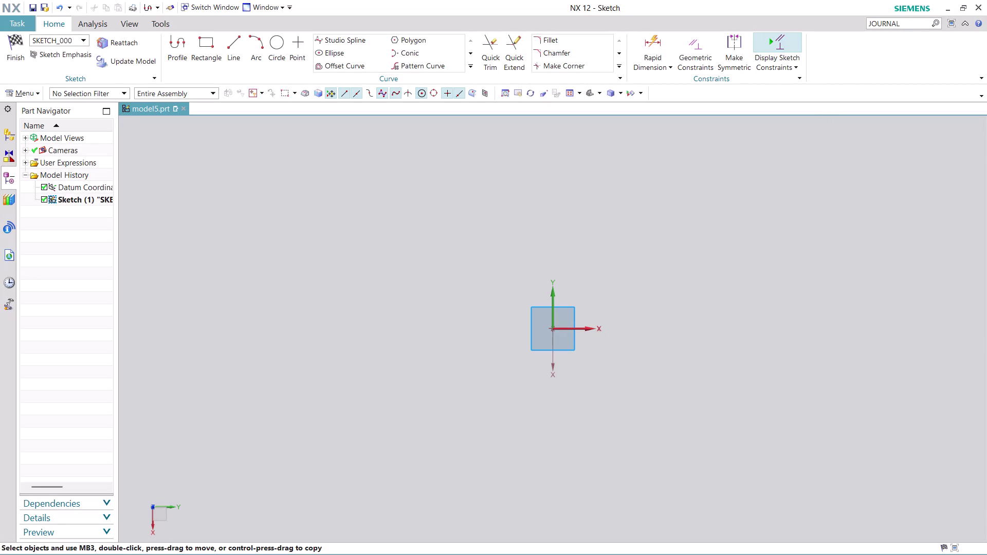
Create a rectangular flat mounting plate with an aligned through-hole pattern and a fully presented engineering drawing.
Start recording a new journal named 'MODEL 5' using Command Finder's Record Journal.
click(906, 24)
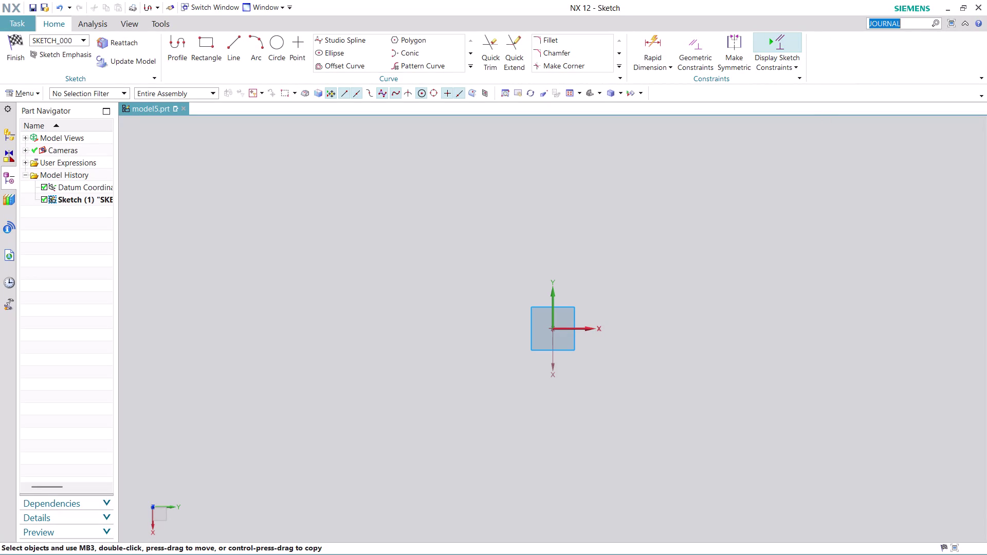
key(Return)
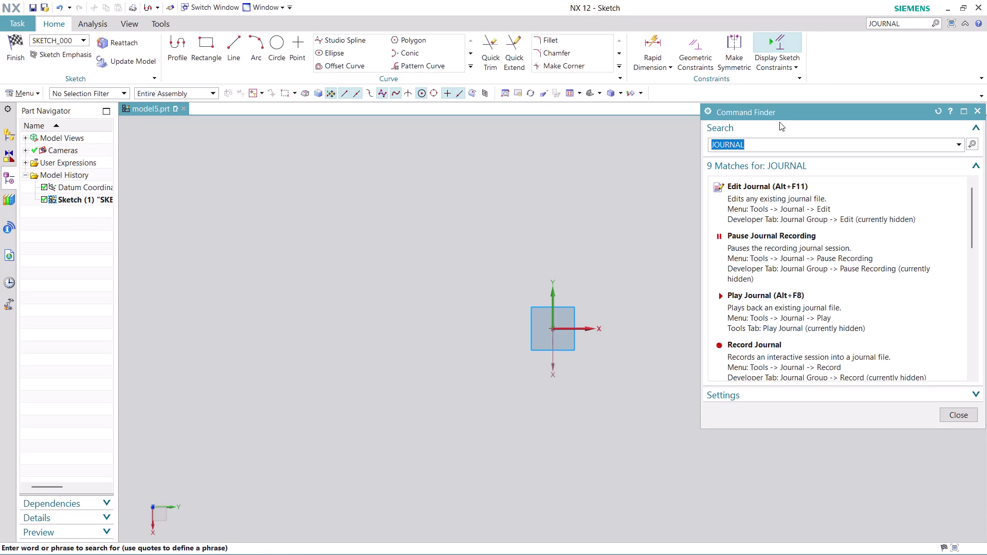
scroll(down, 3)
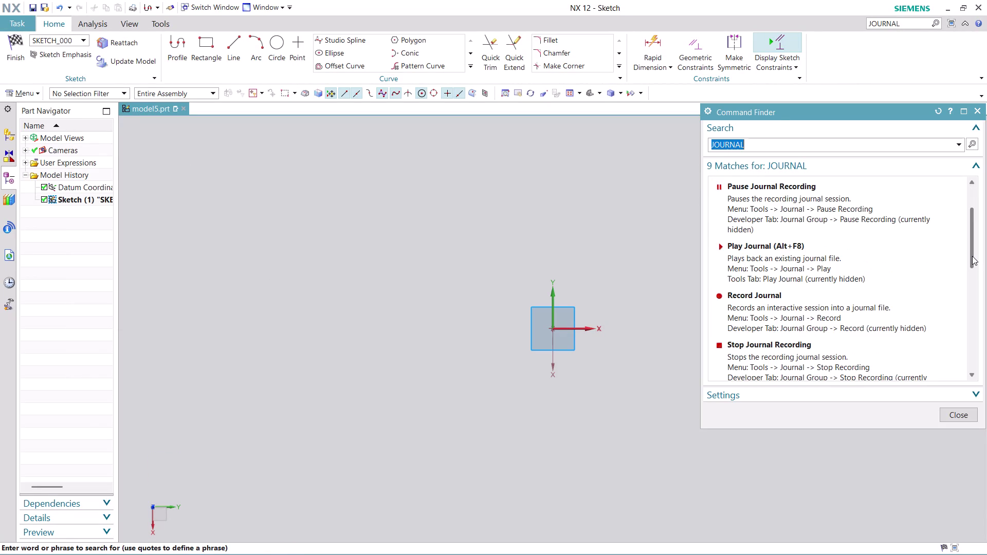
click(847, 311)
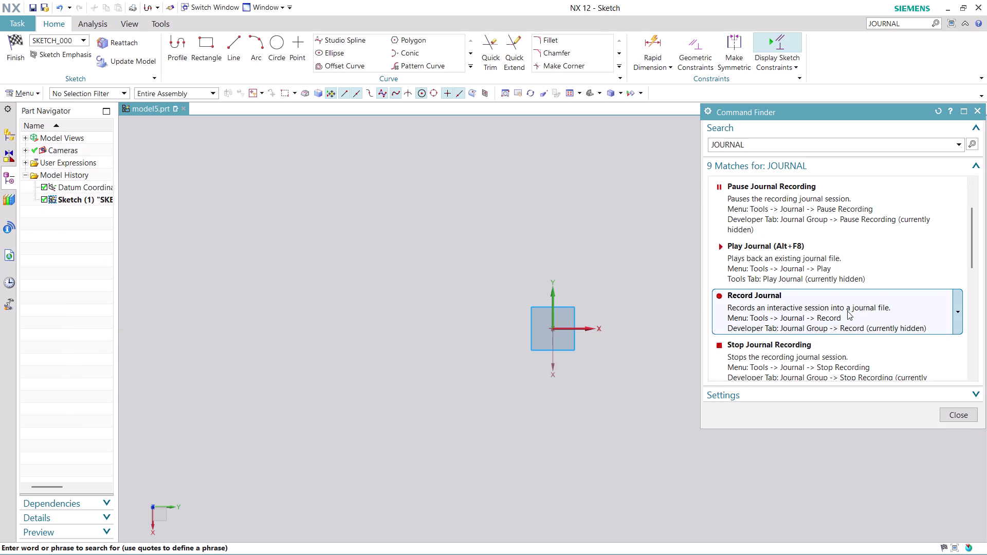
click(561, 331)
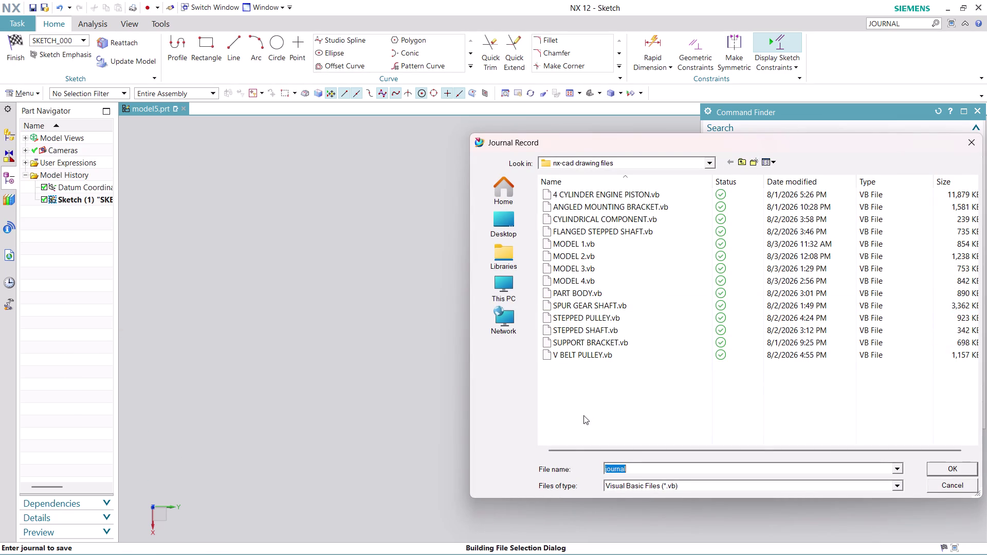
key(m)
key(BackSpace)
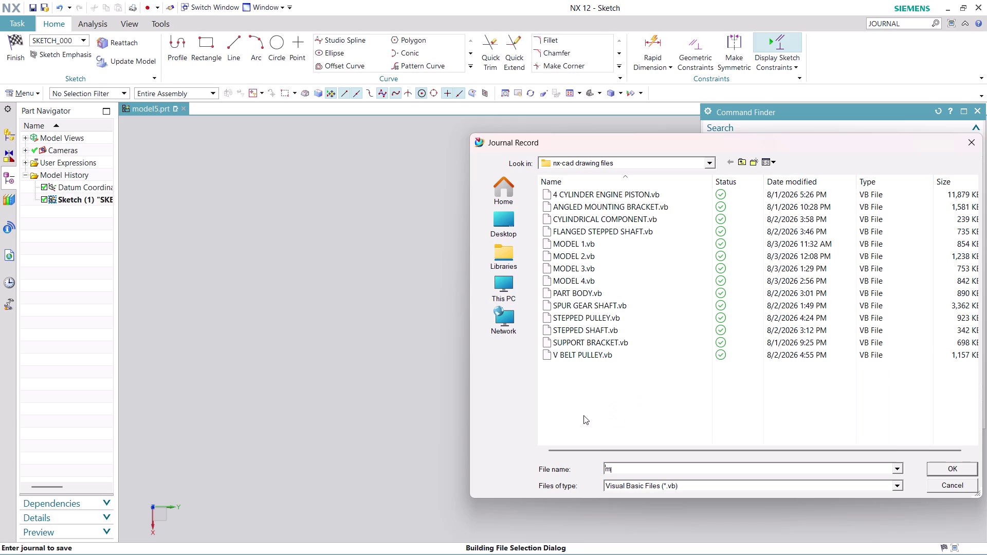
text(MODEL)
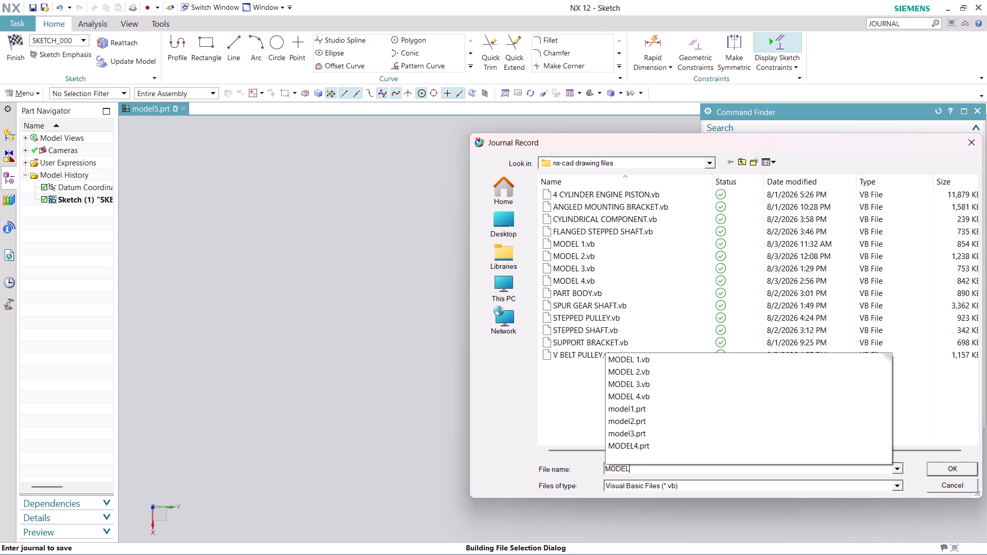
key(space)
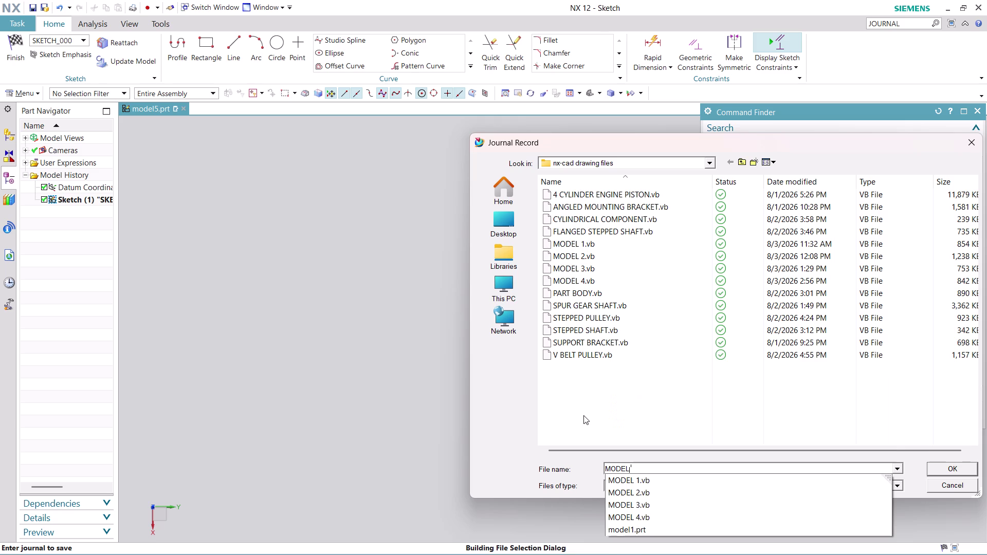
key(5)
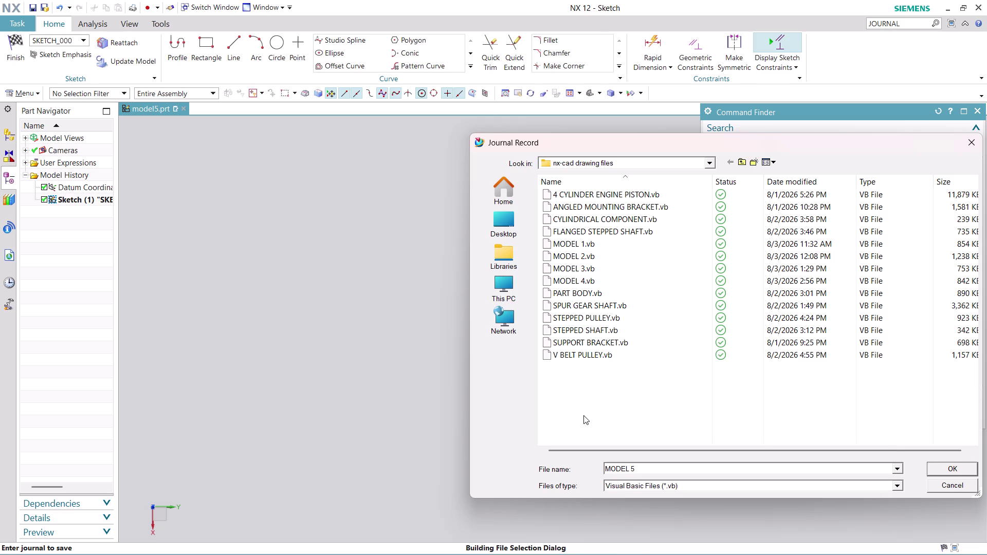
click(949, 470)
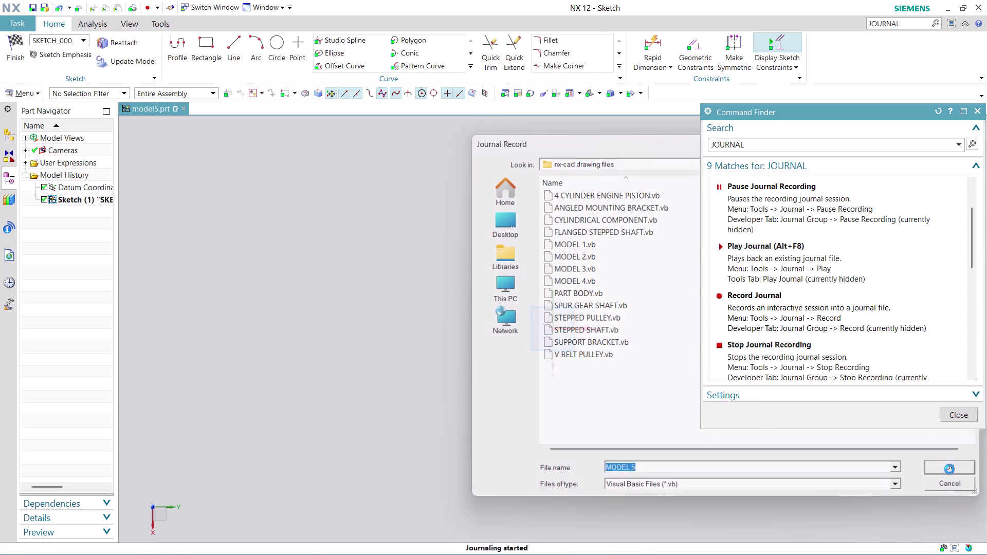
click(958, 416)
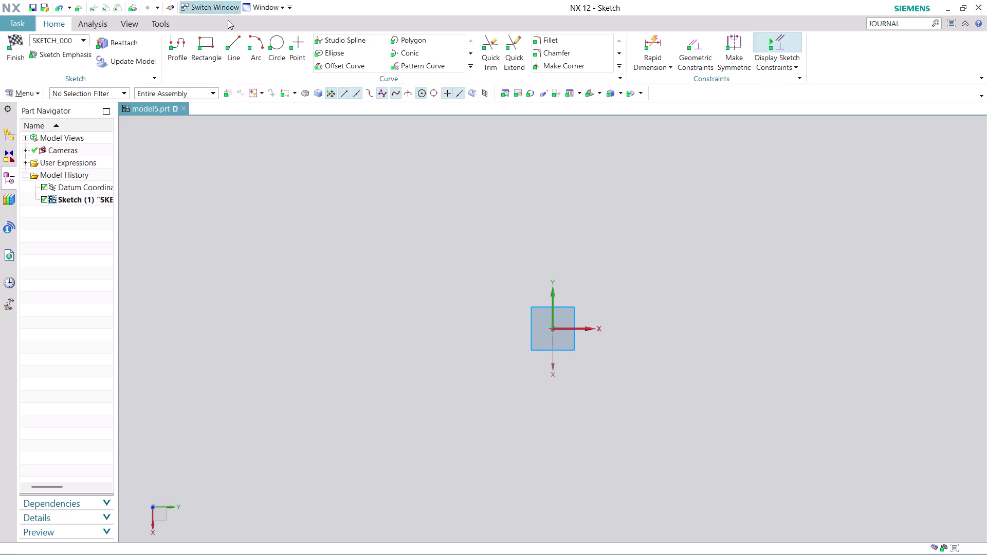
Activate the Rectangle command in the empty sketch.
click(209, 43)
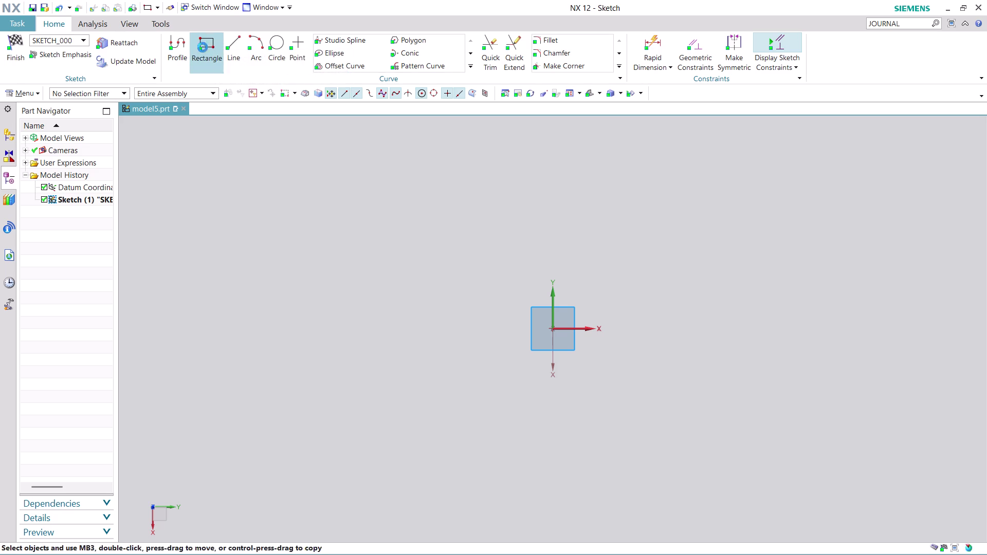
Sketch a From Center rectangle at the origin, about 234 wide by 64 tall.
click(71, 232)
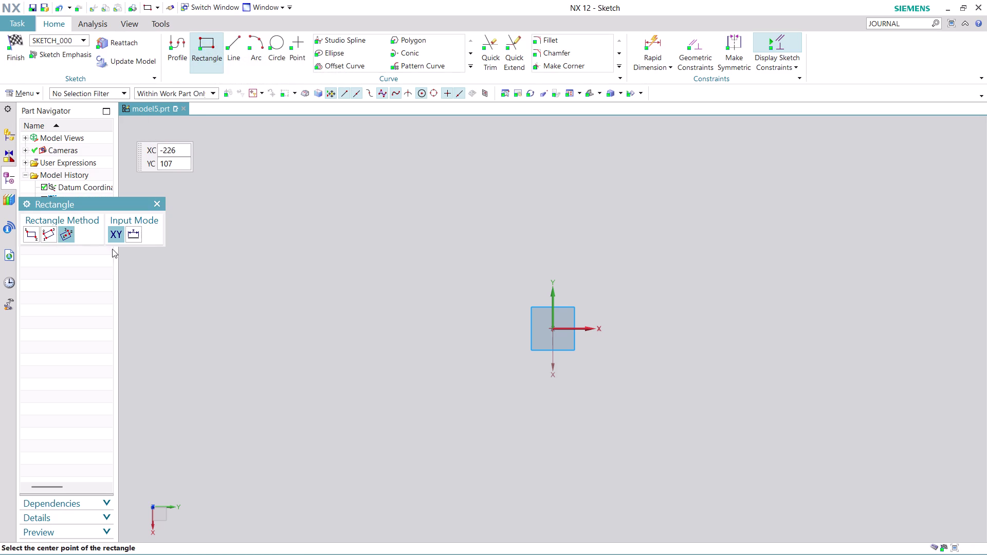
click(555, 327)
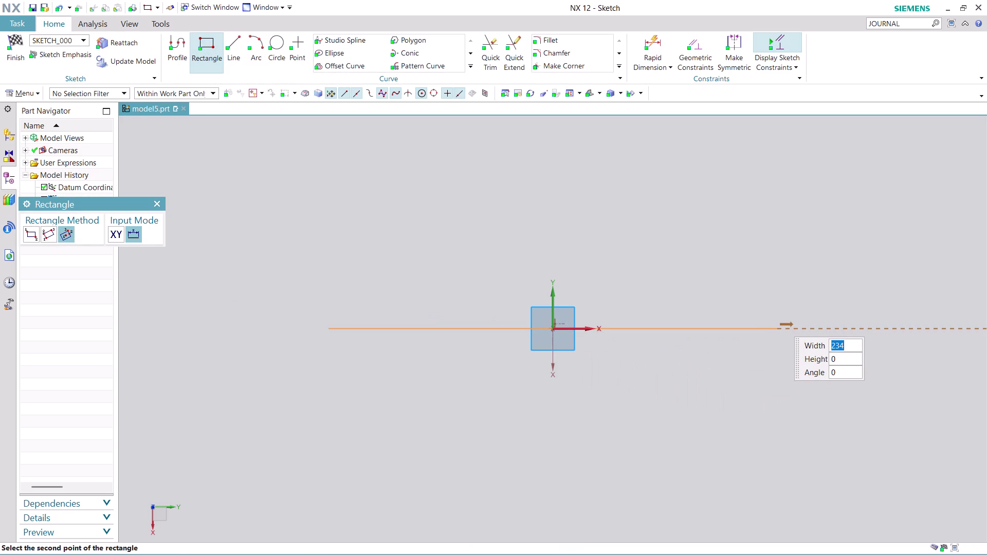
click(777, 320)
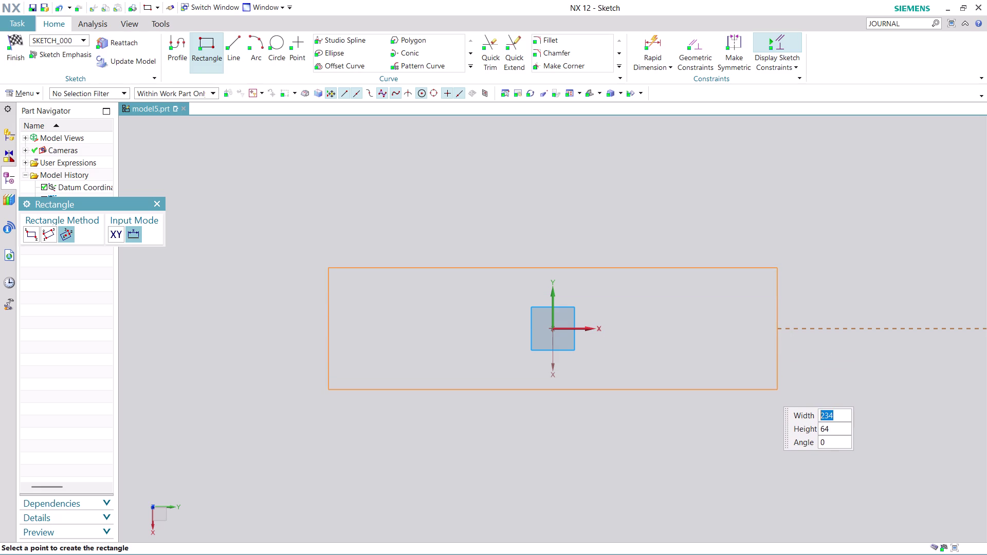
click(767, 389)
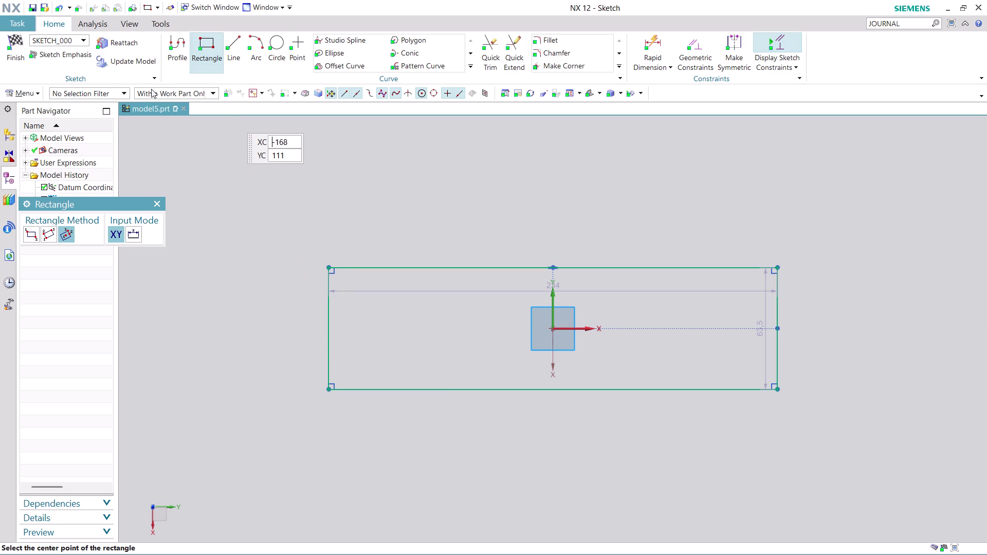
click(657, 38)
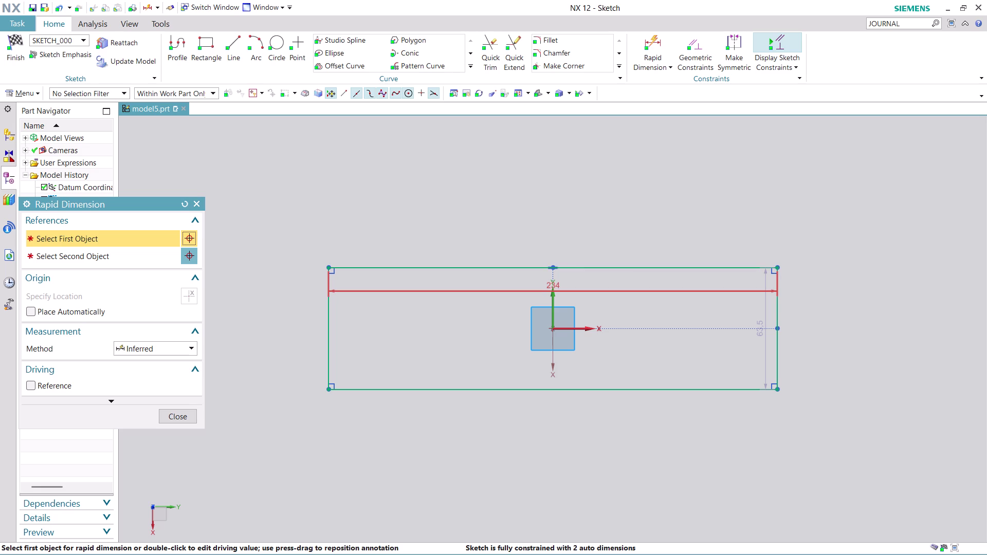
Move the width dimension above the plate and set it to 580.
drag(570, 289, 582, 196)
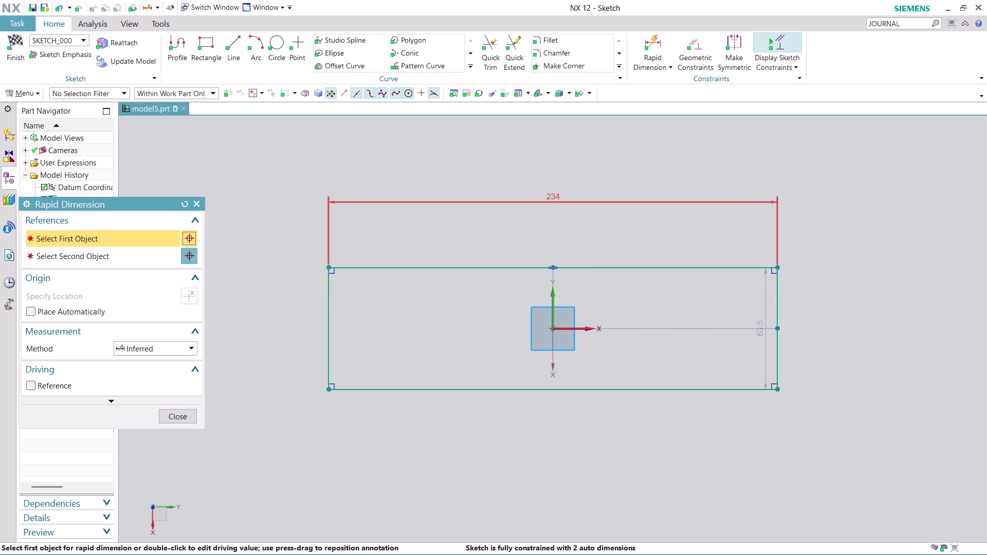
double_click(553, 195)
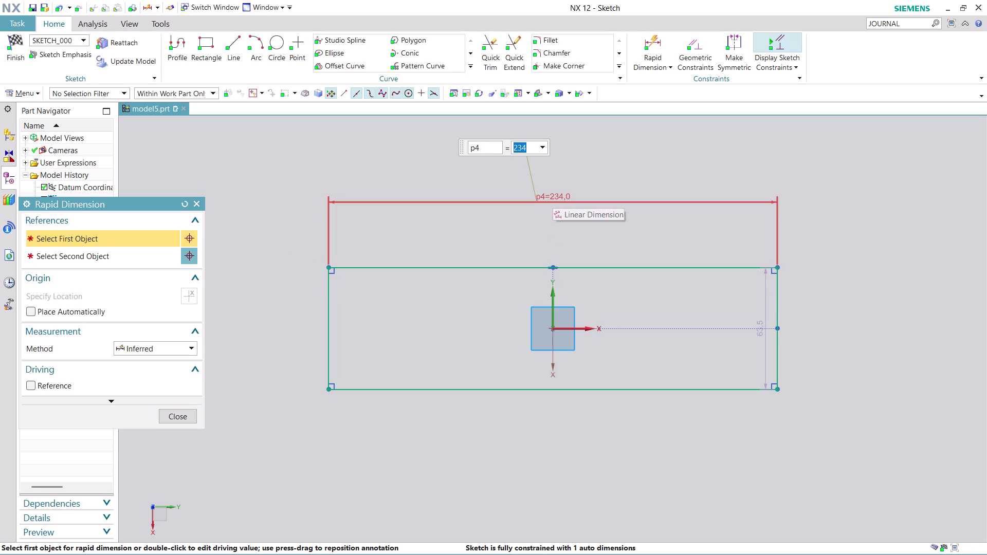
text(580)
key(Return)
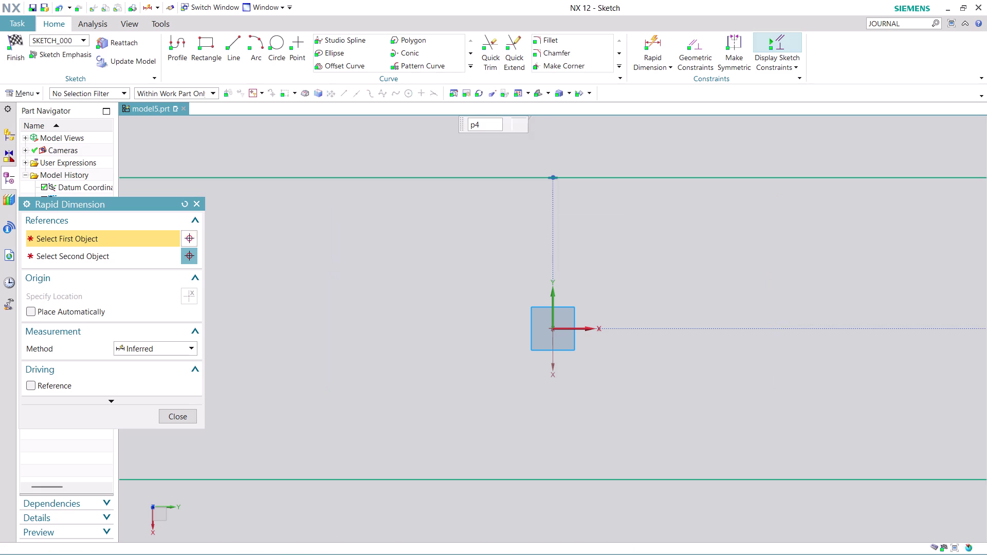
Pan to the plate's right end and drag the height dimension out to the right for editing.
scroll(down, 3)
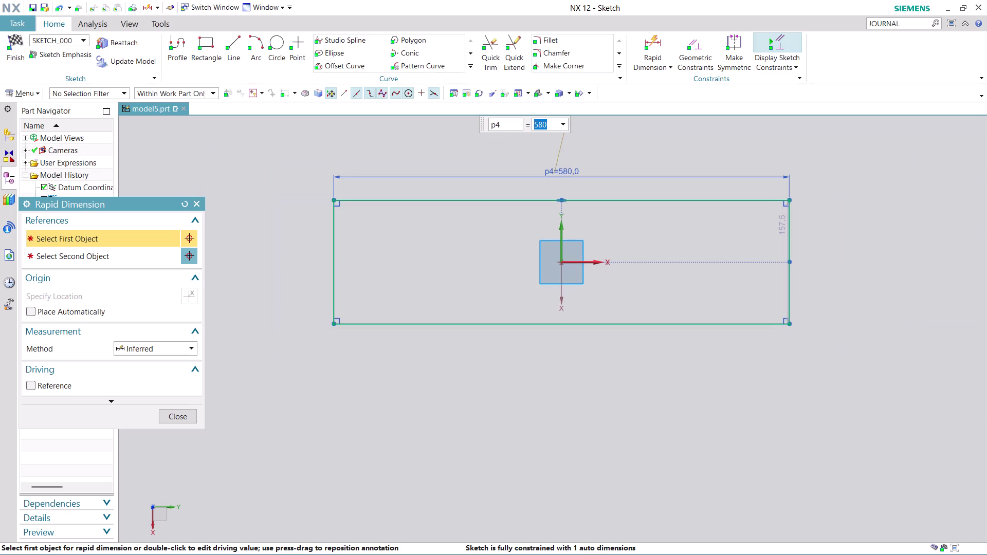
scroll(up, 3)
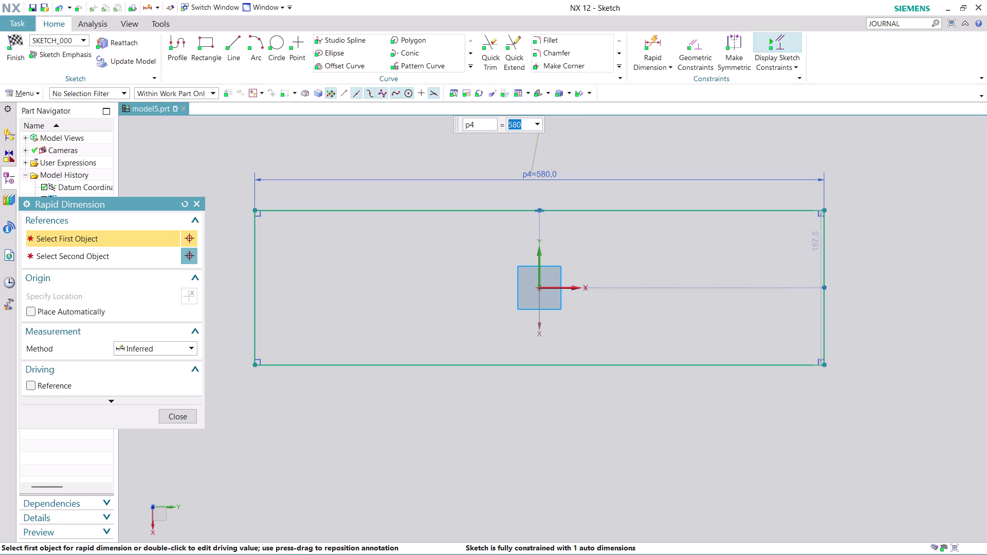
scroll(up, 3)
drag(809, 238, 913, 250)
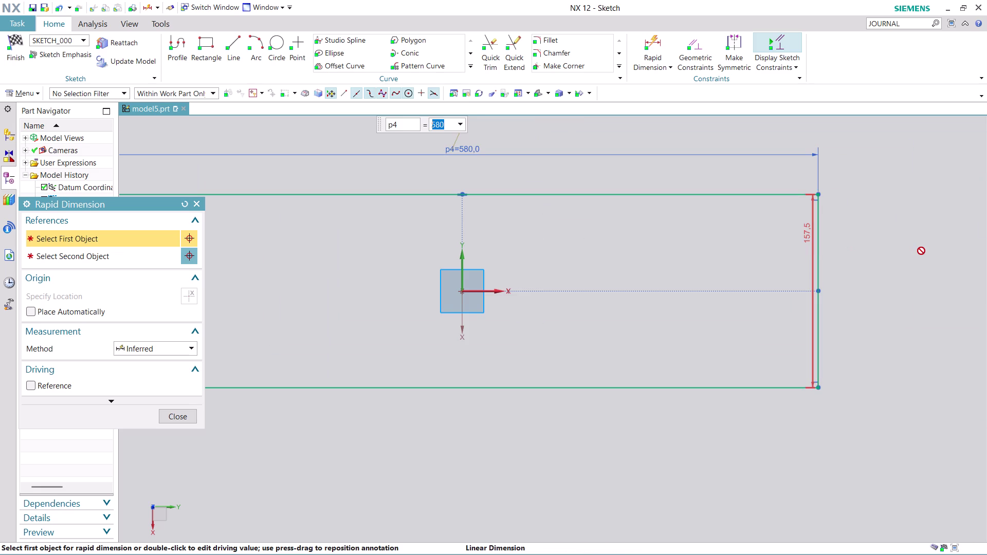
drag(912, 250, 921, 251)
drag(802, 231, 884, 252)
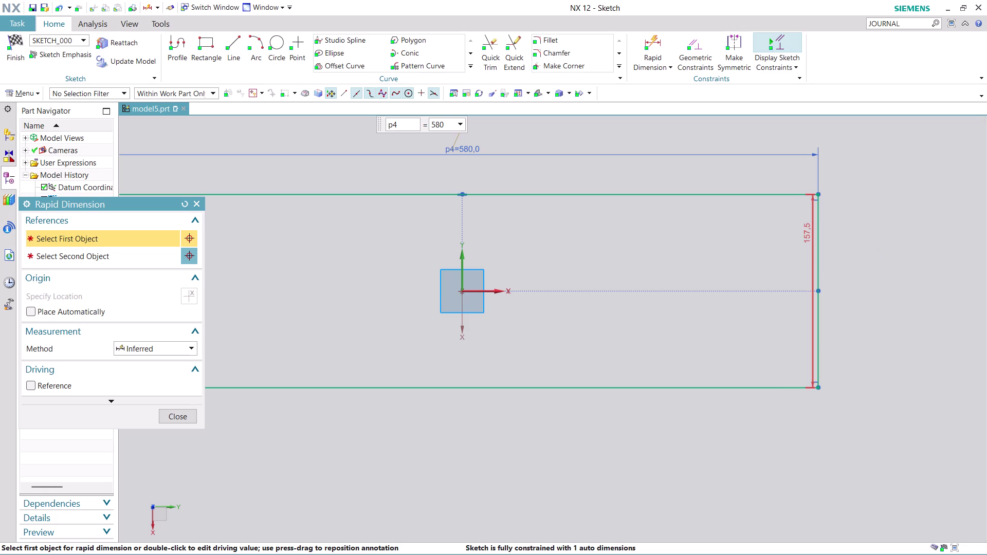
drag(806, 232, 761, 234)
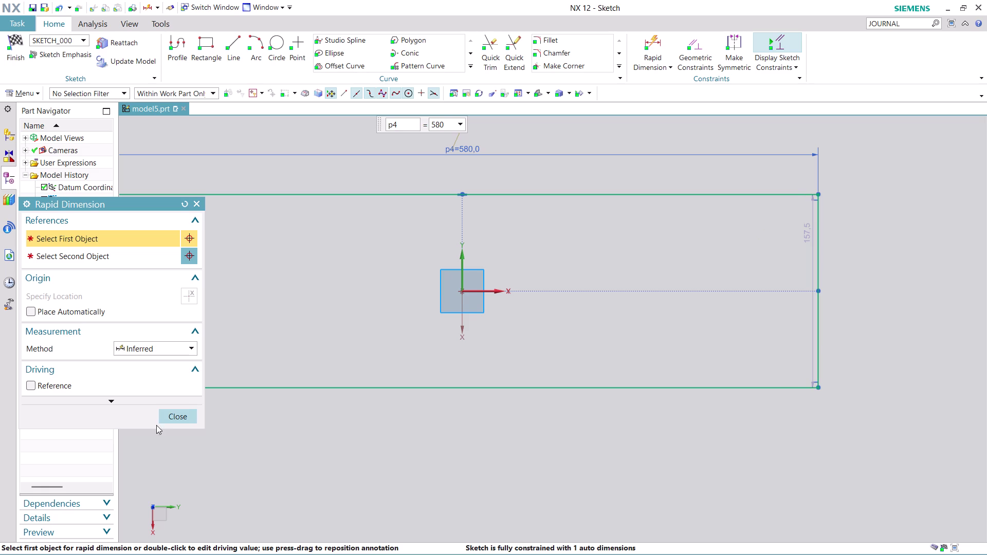
click(181, 417)
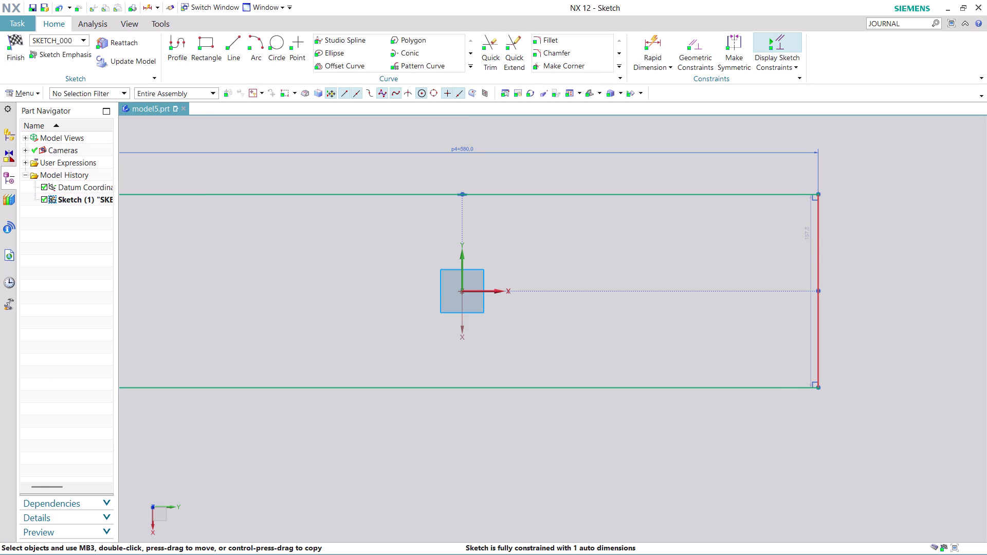
drag(805, 232, 916, 295)
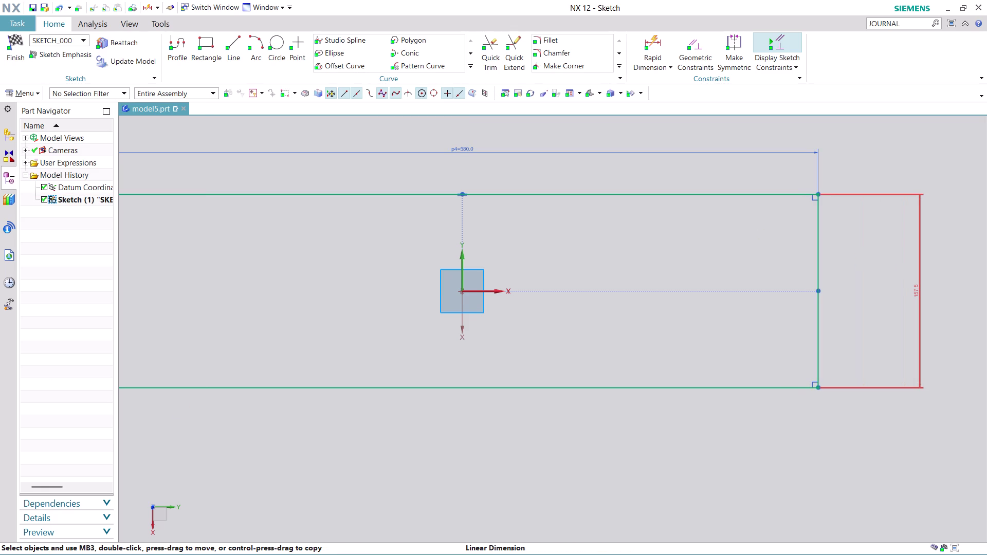
double_click(917, 291)
double_click(917, 291)
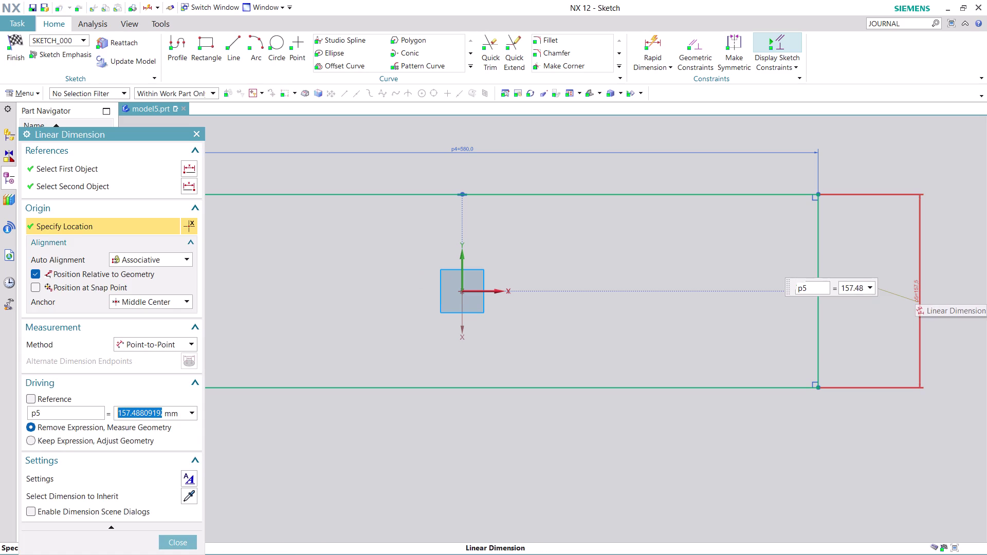
Set the rectangle height to 80 mm and finish the fully constrained sketch.
key(8)
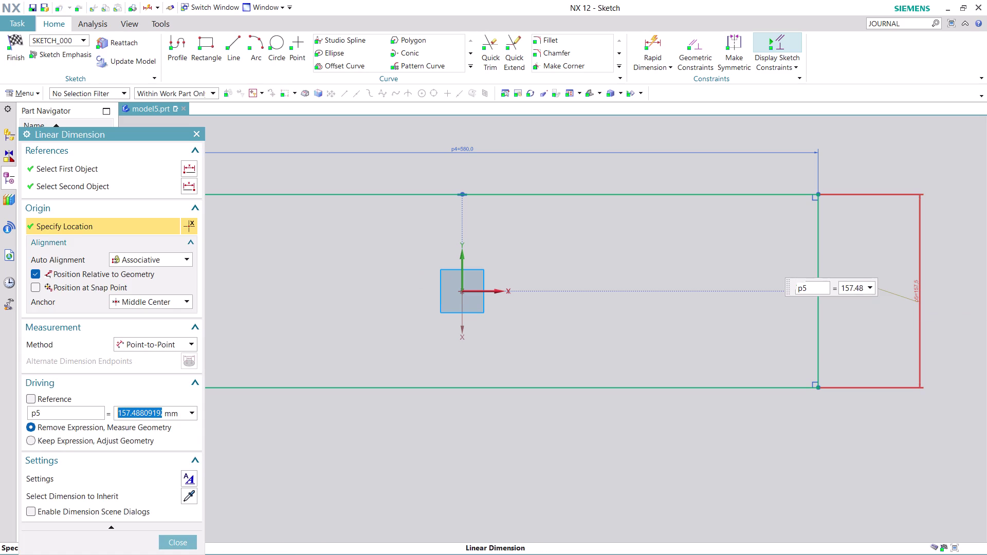
key(0)
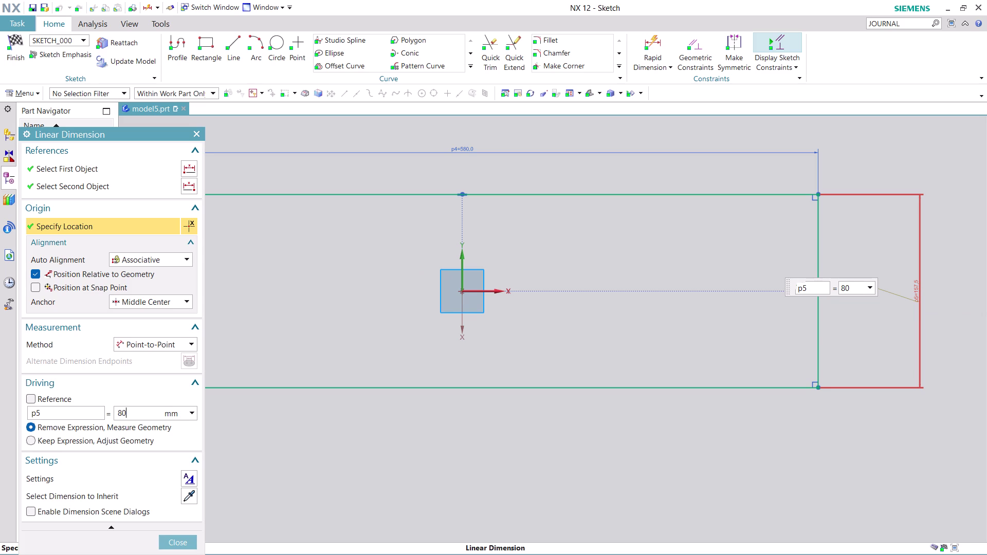
key(Return)
scroll(down, 3)
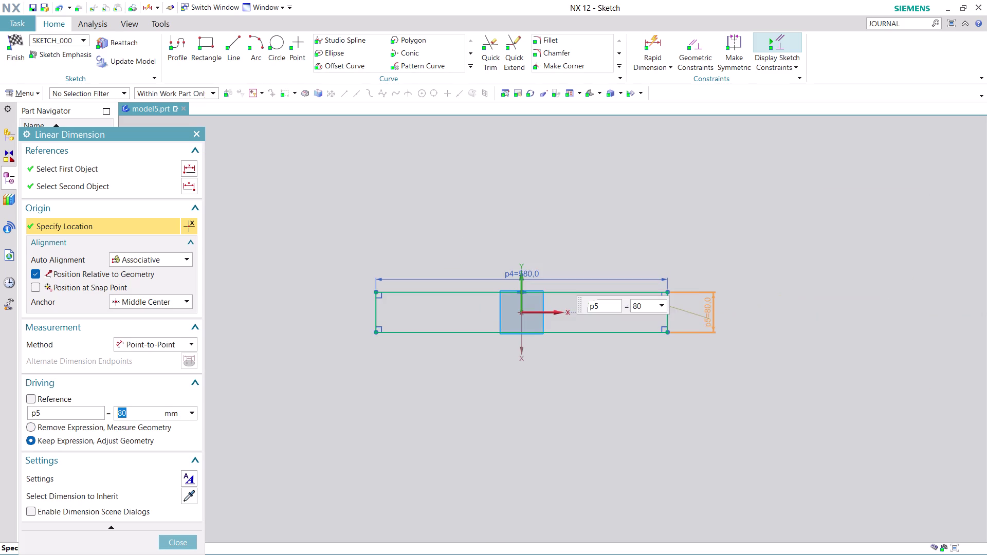
scroll(up, 3)
scroll(up, 3)
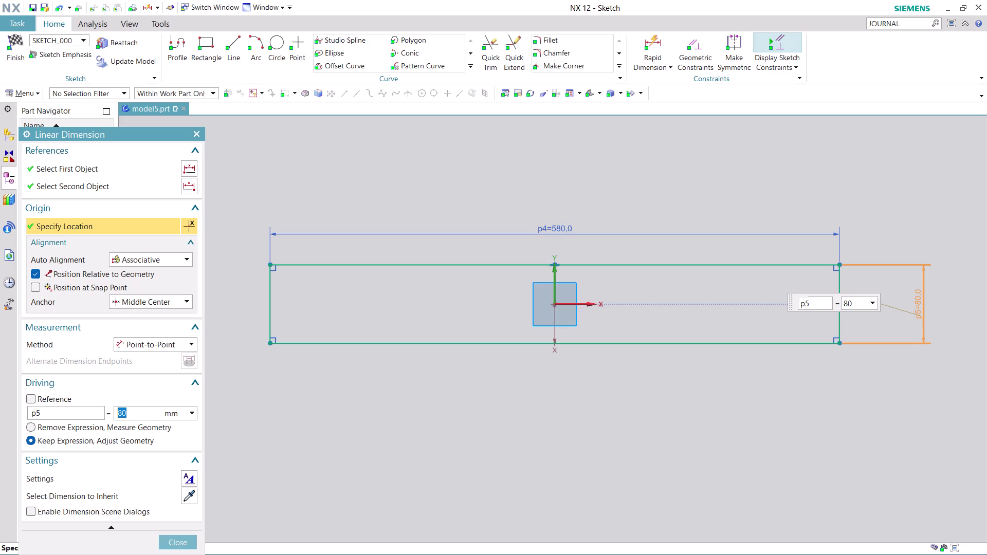
click(182, 542)
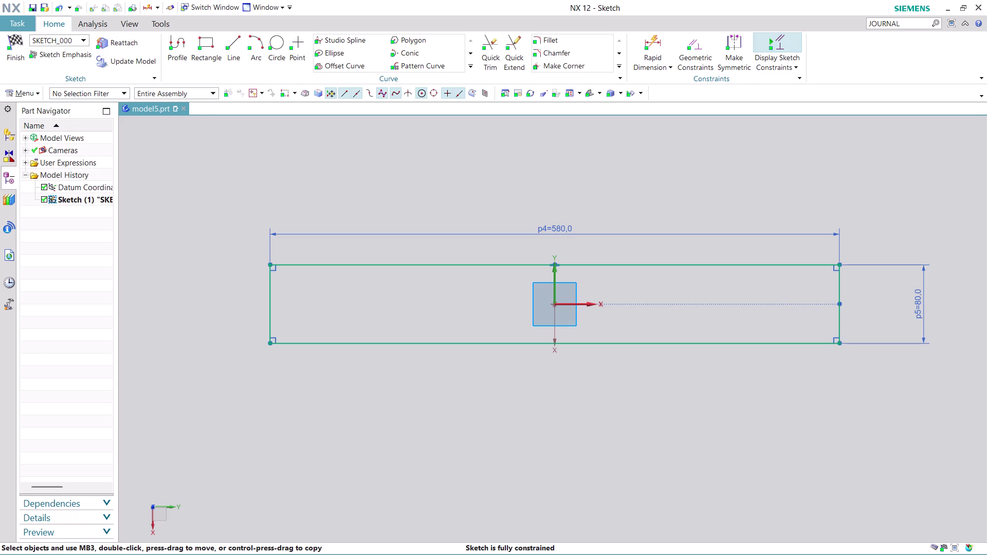
click(10, 58)
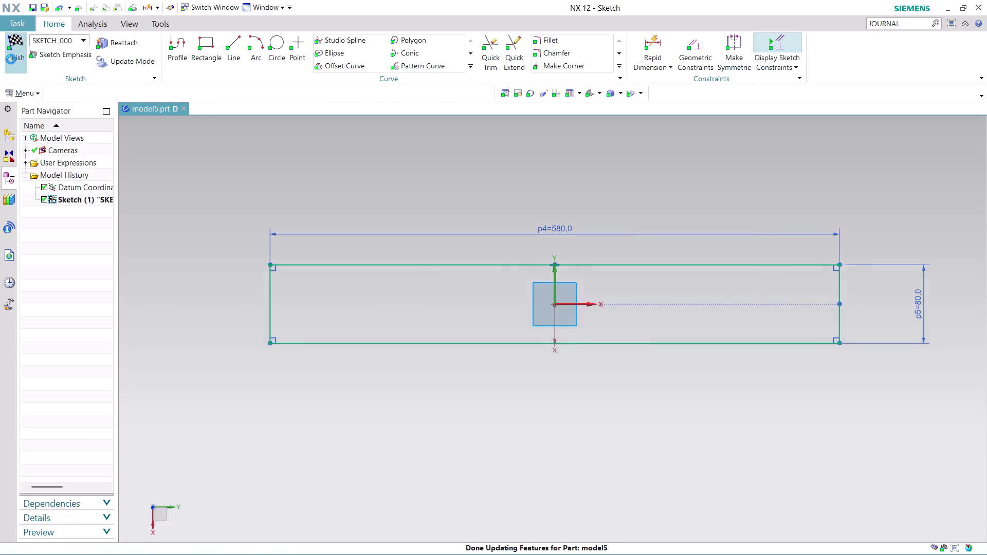
click(151, 43)
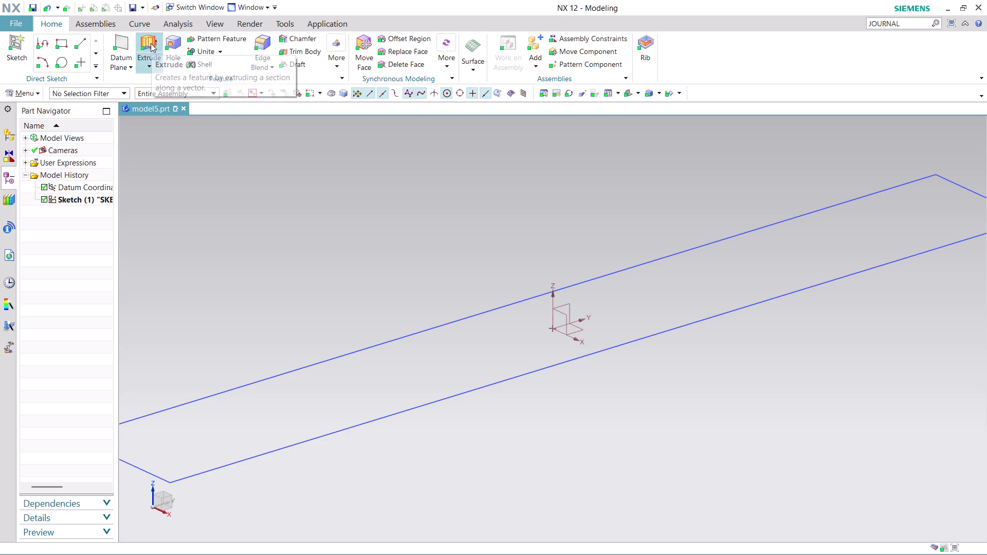
Extrude the 580 x 80 rectangle to a 16 mm end distance.
click(284, 414)
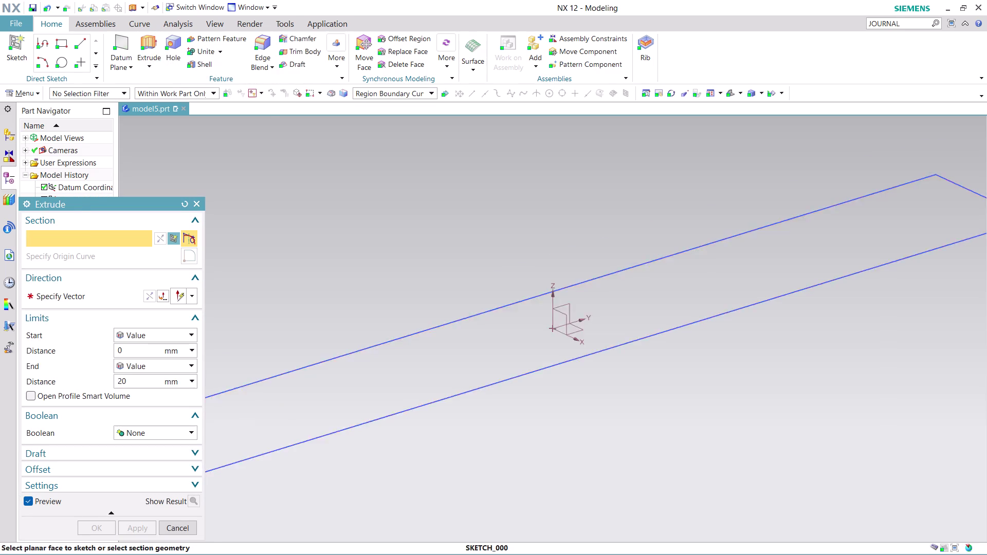
key(1)
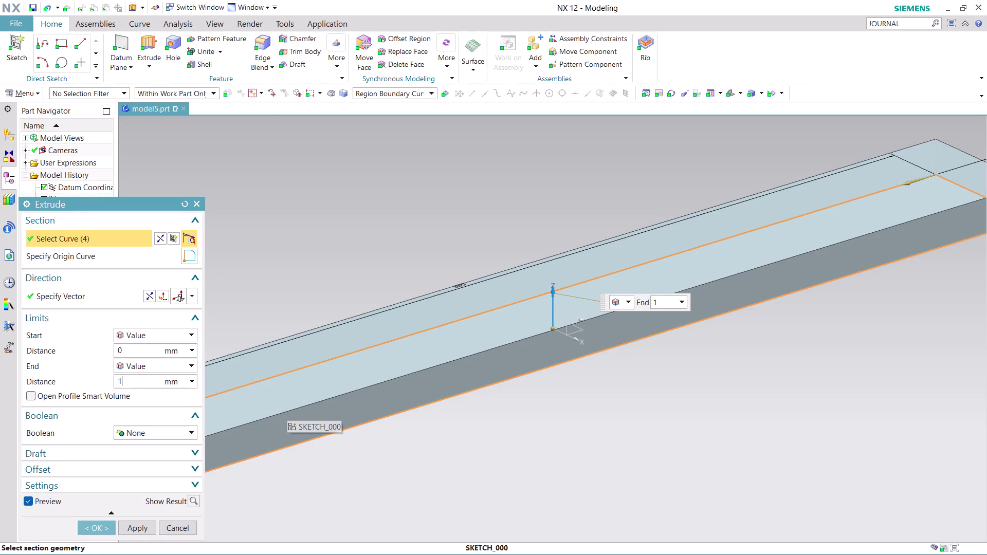
key(6)
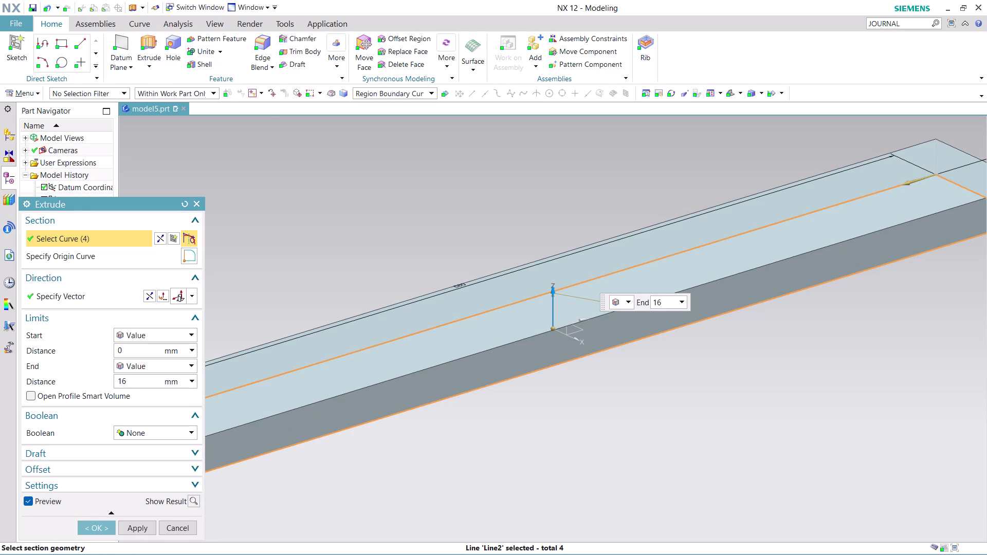
click(134, 522)
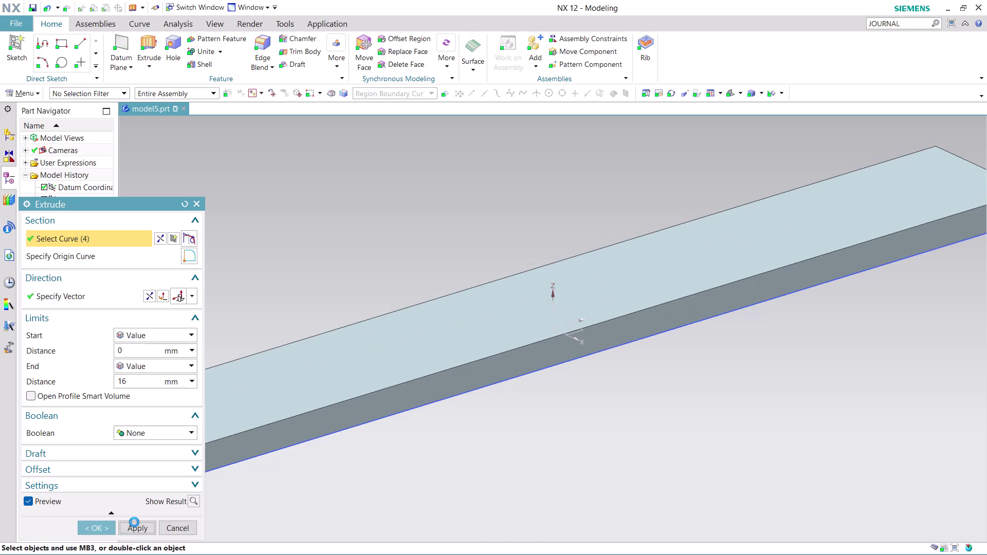
click(174, 530)
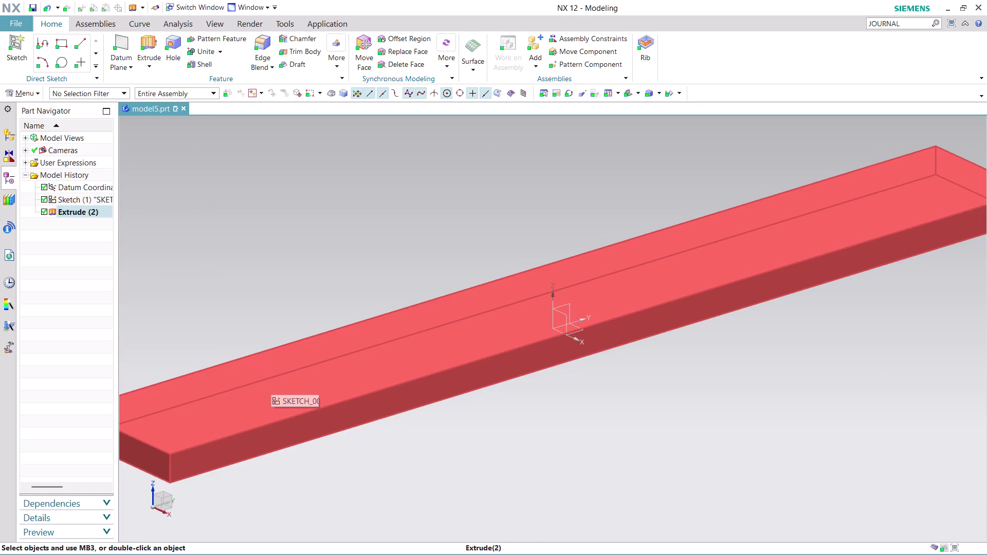
click(29, 94)
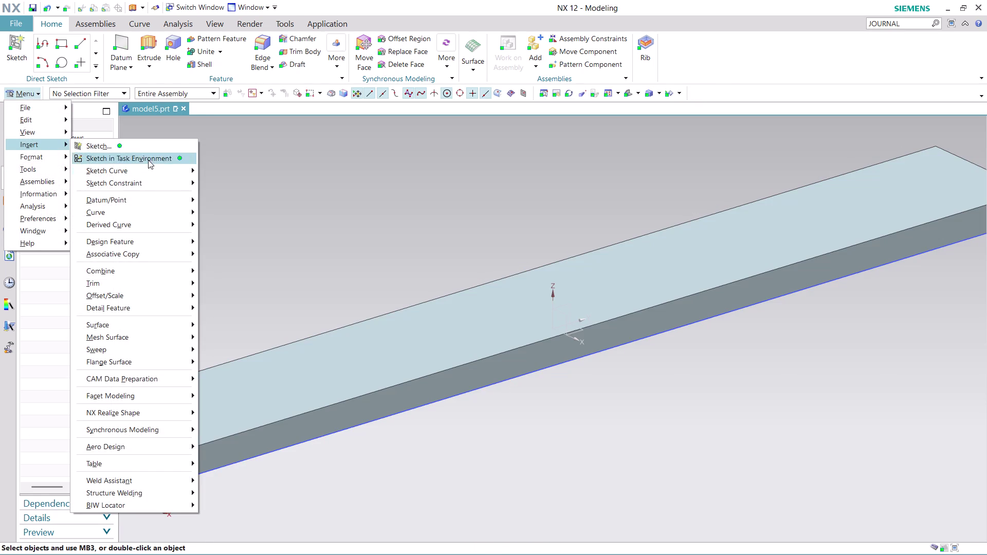
Create a task-environment sketch on the plate's top face with a horizontal reference and origin.
click(150, 157)
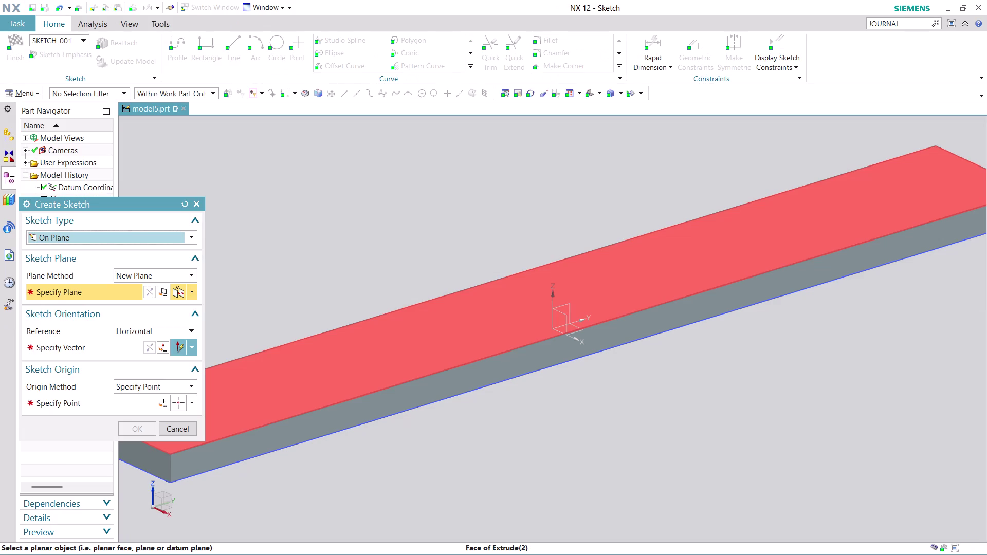
click(303, 363)
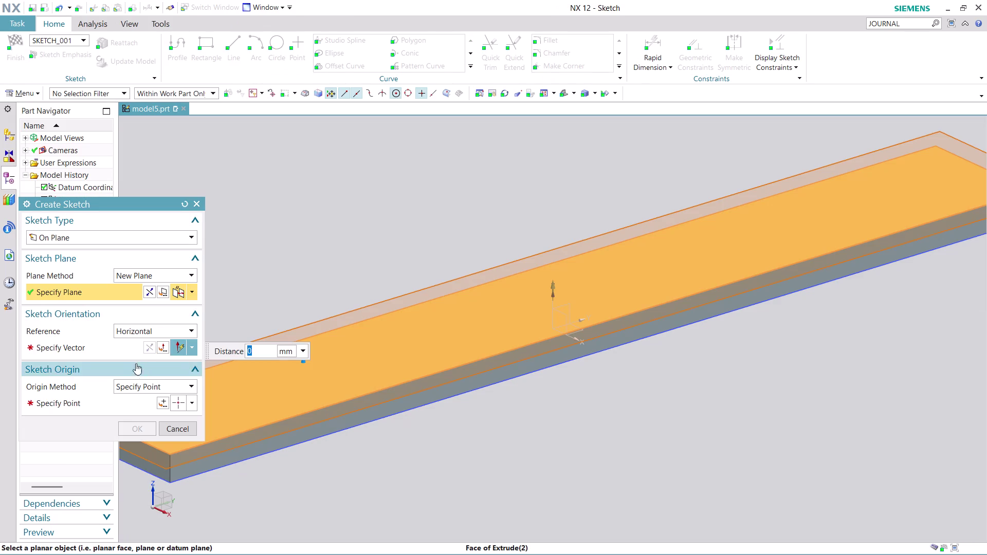
click(119, 351)
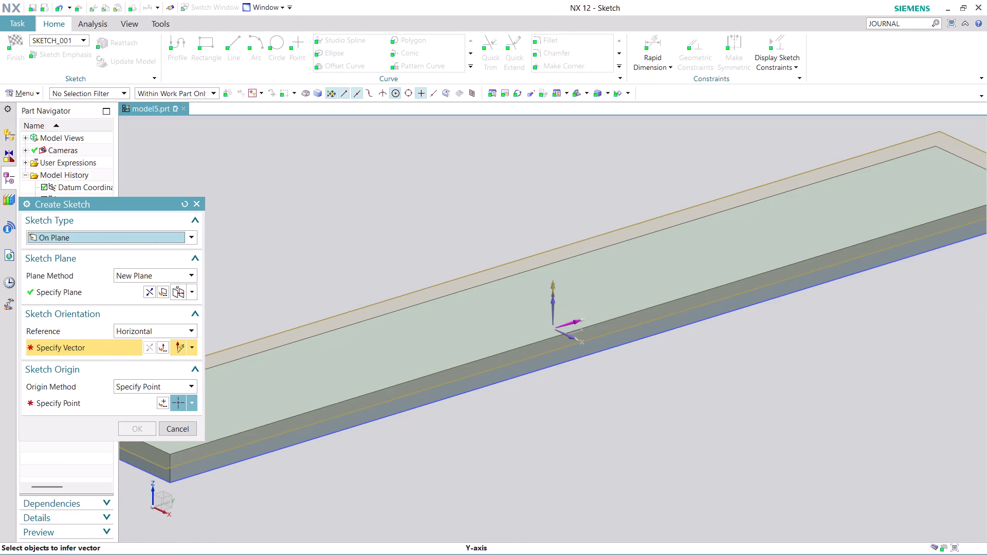
click(574, 319)
click(158, 400)
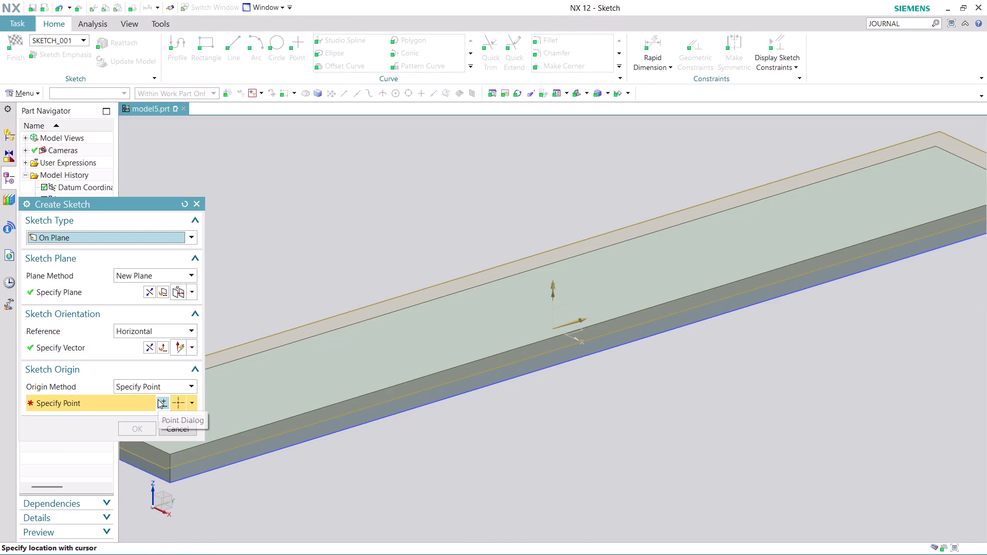
click(141, 417)
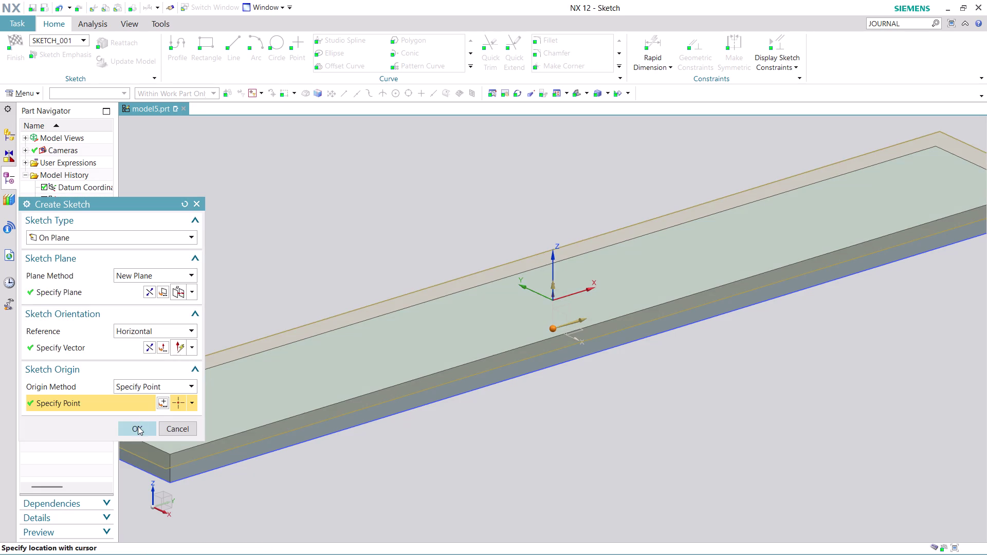
click(137, 426)
Draw a circle of diameter 25.2 near the plate's left end and exit the Circle tool.
scroll(down, 3)
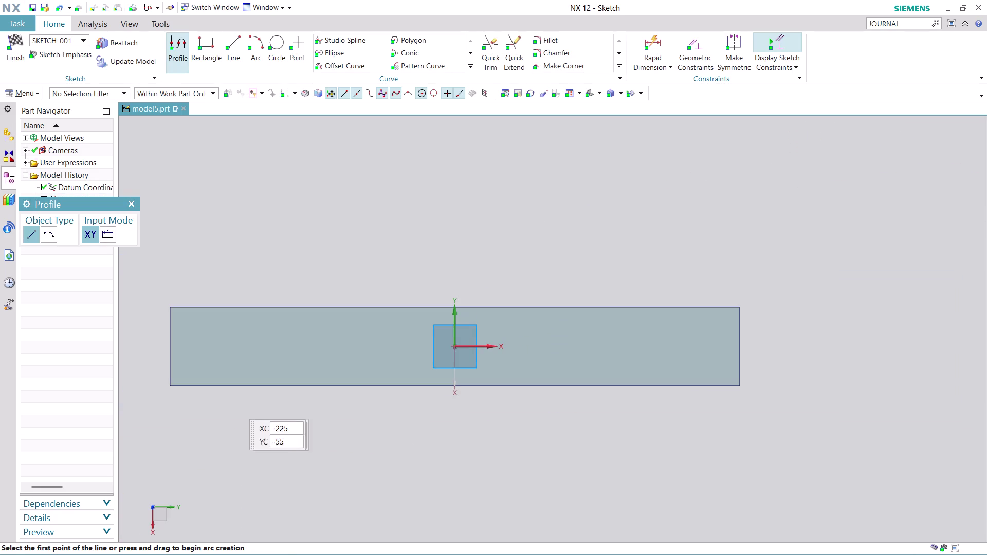
scroll(up, 3)
scroll(up, 3)
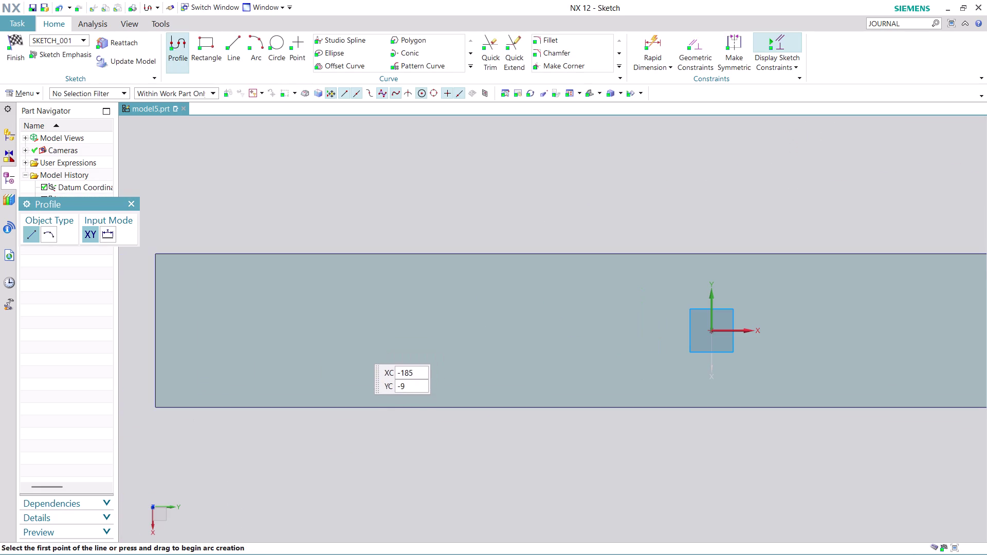
click(278, 41)
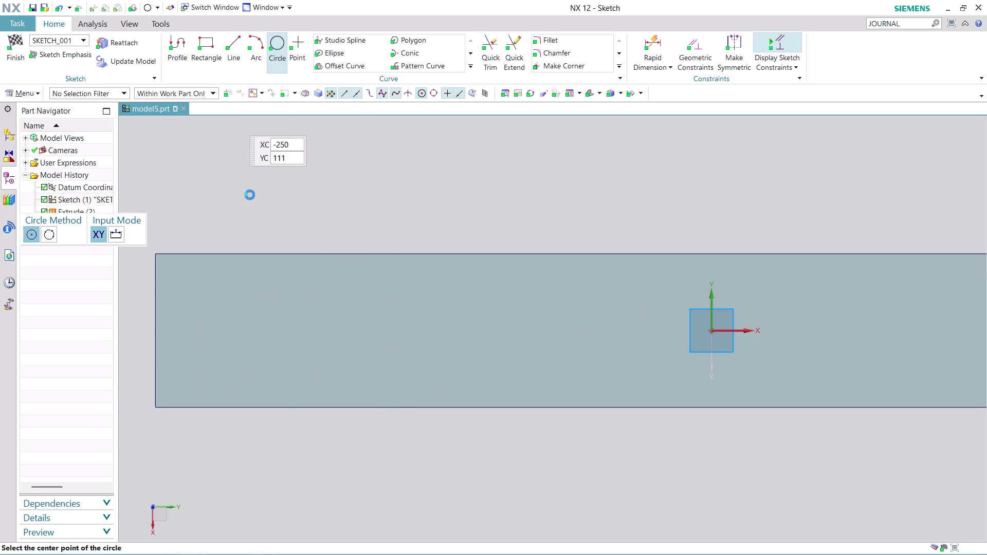
click(196, 378)
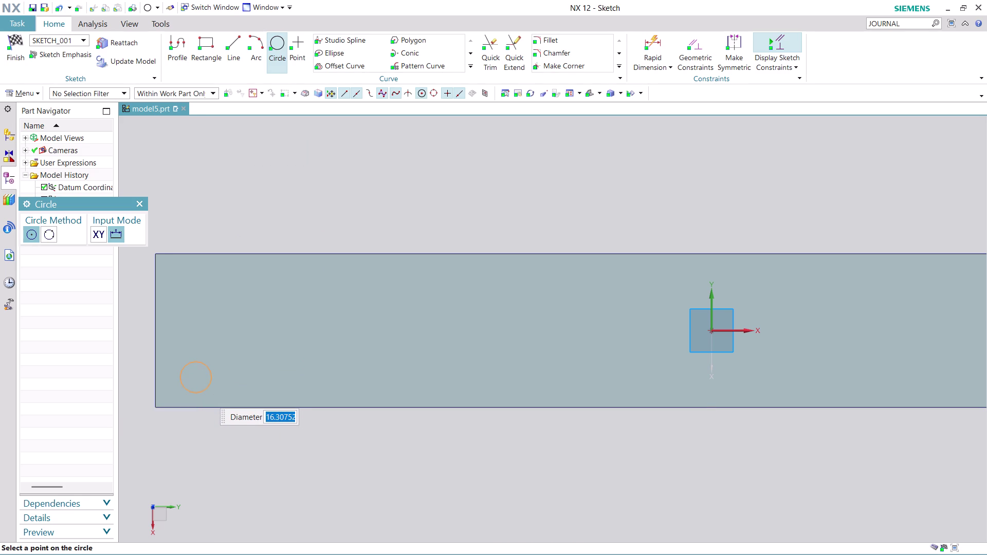
text(25.)
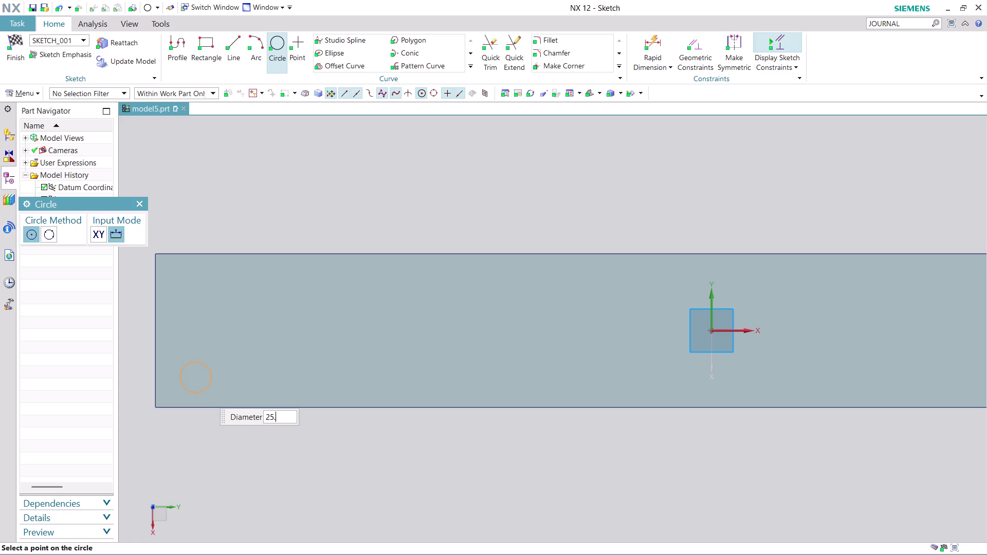
key(2)
key(Return)
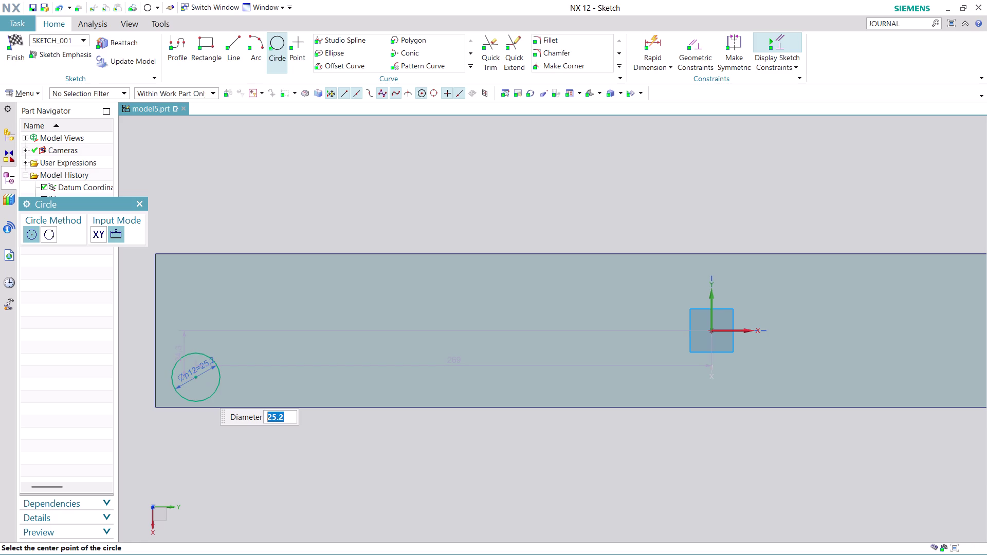
scroll(down, 3)
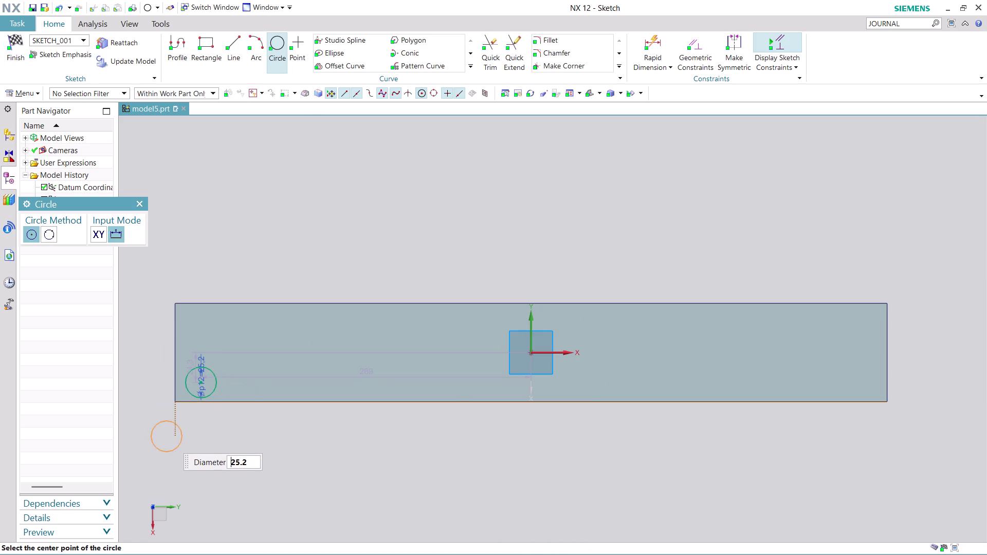
scroll(down, 3)
key(Escape)
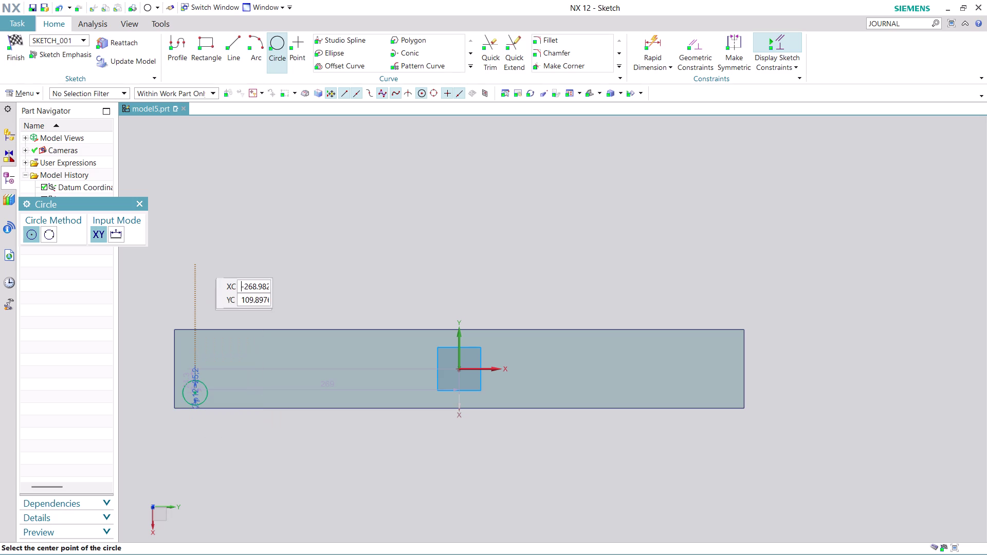
key(Escape)
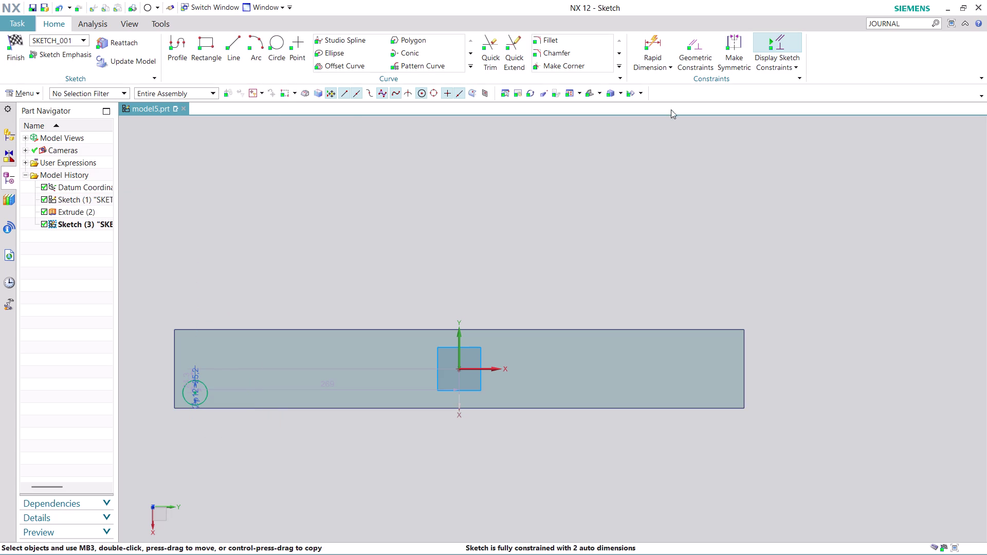
click(648, 42)
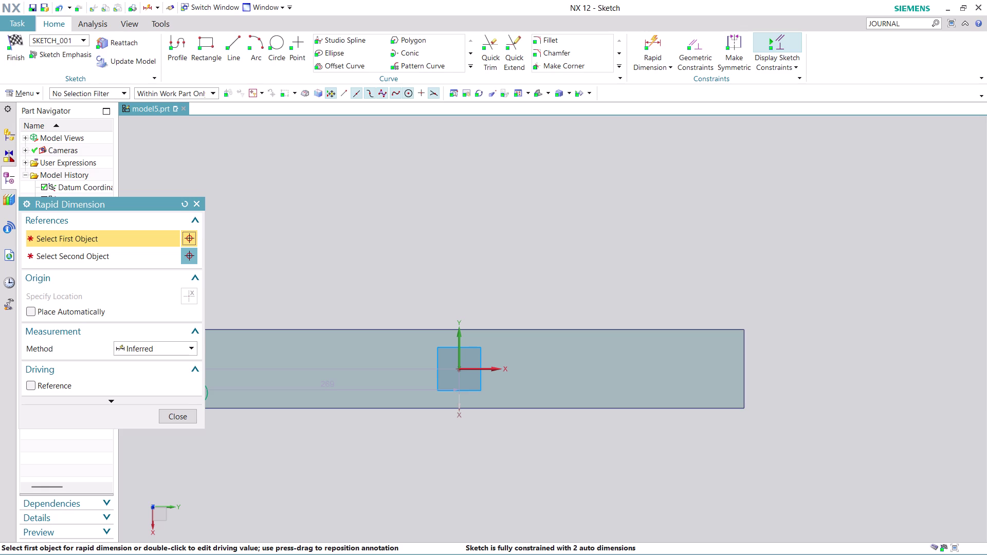
Restore the straight-on sketch view and dimension the hole centre 50 from the left edge.
scroll(down, 3)
middle_drag(318, 355, 349, 354)
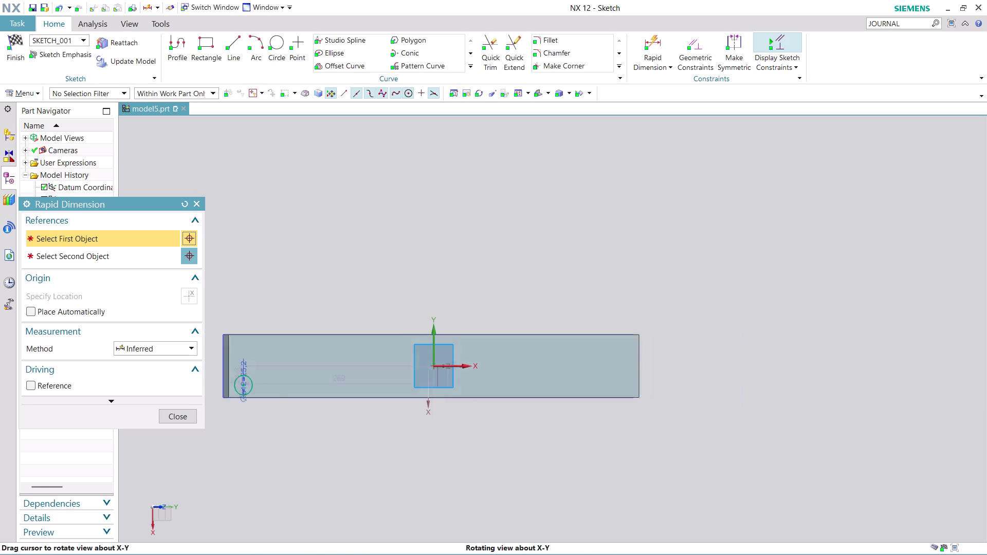
middle_drag(349, 355, 351, 353)
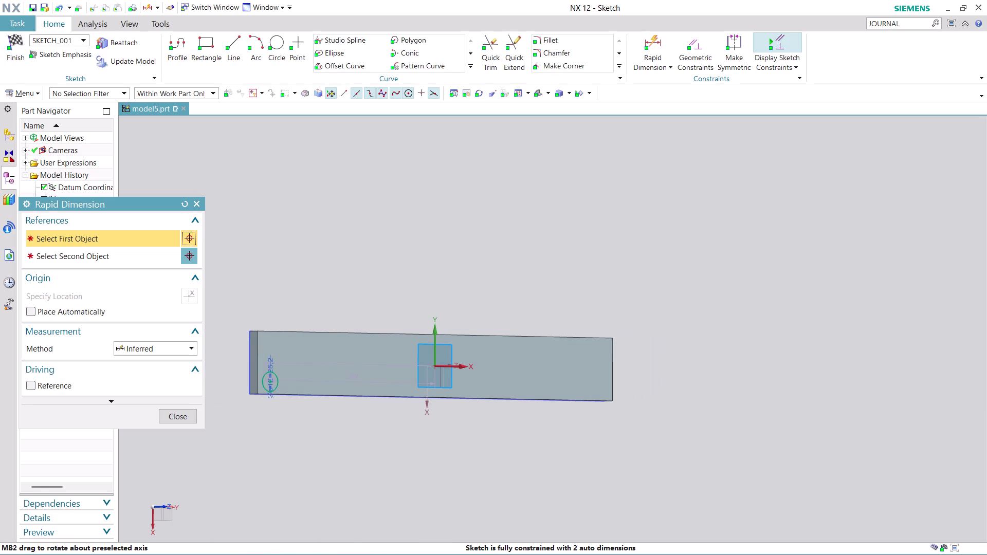
right_click(161, 507)
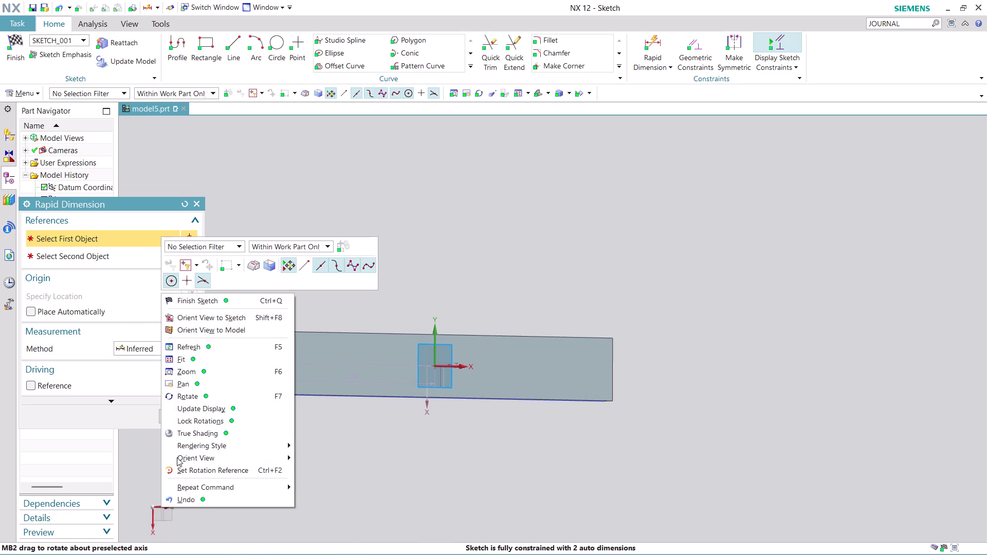
click(242, 318)
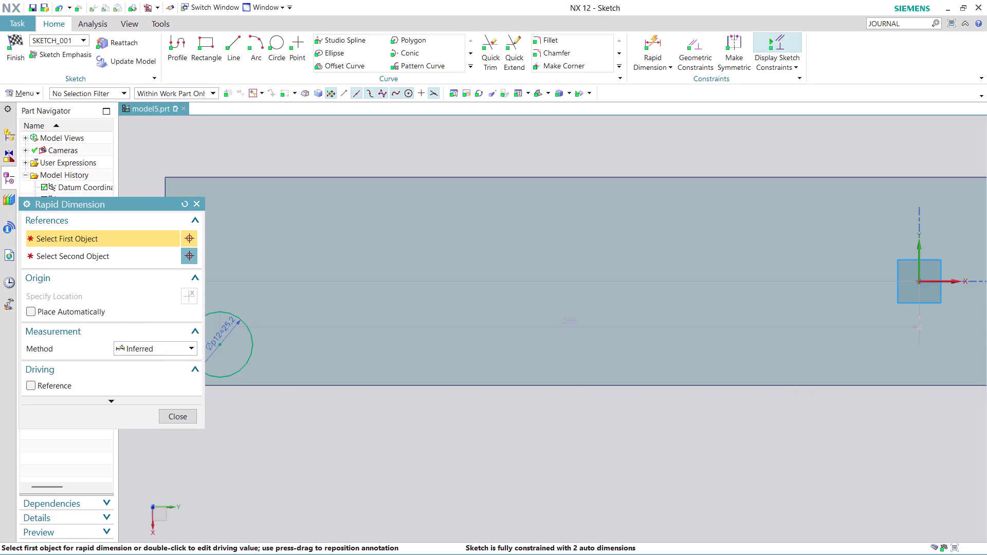
scroll(down, 3)
scroll(up, 3)
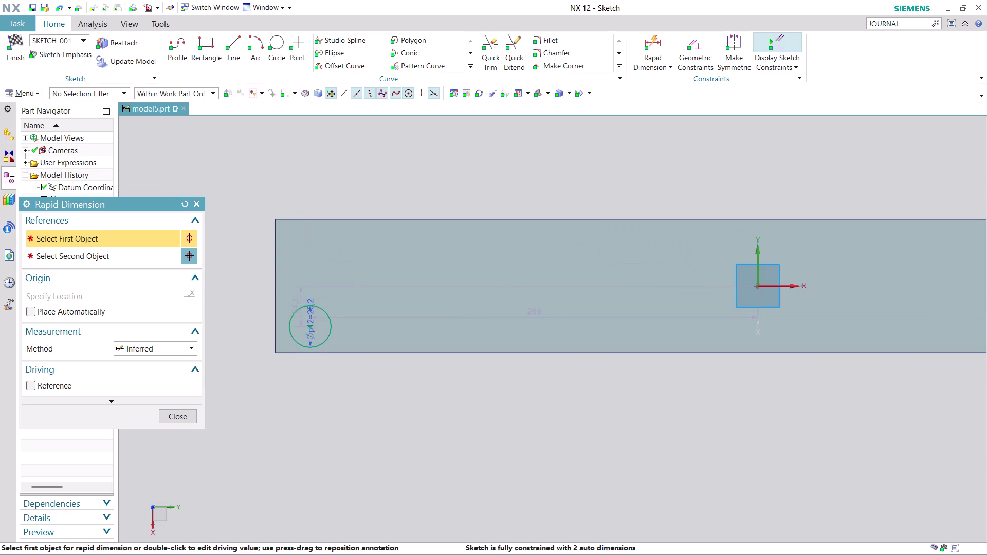
click(275, 325)
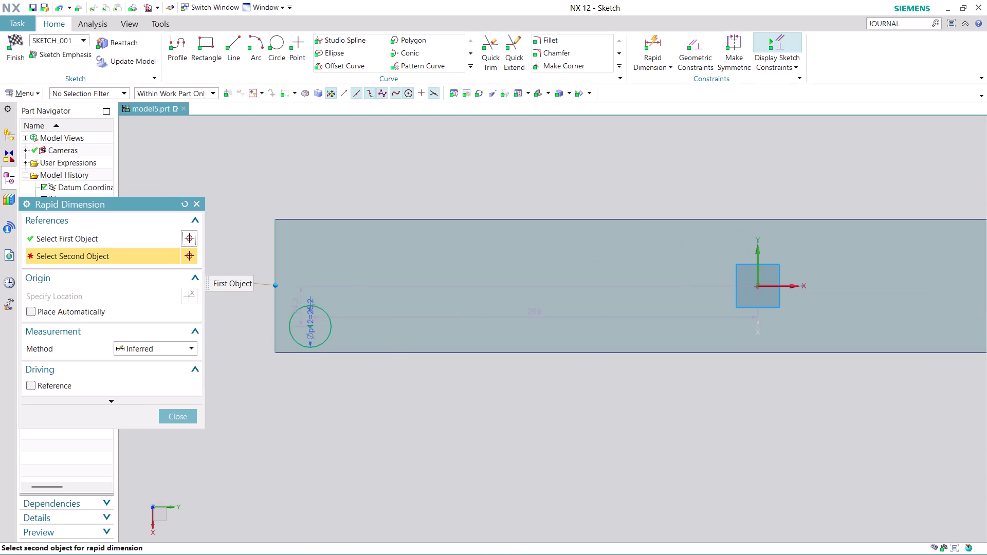
click(312, 327)
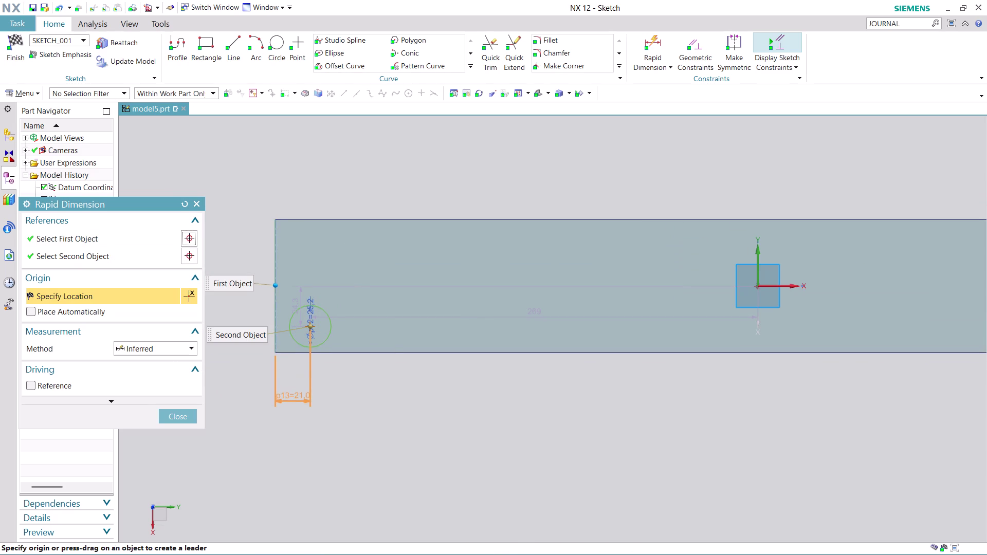
click(291, 396)
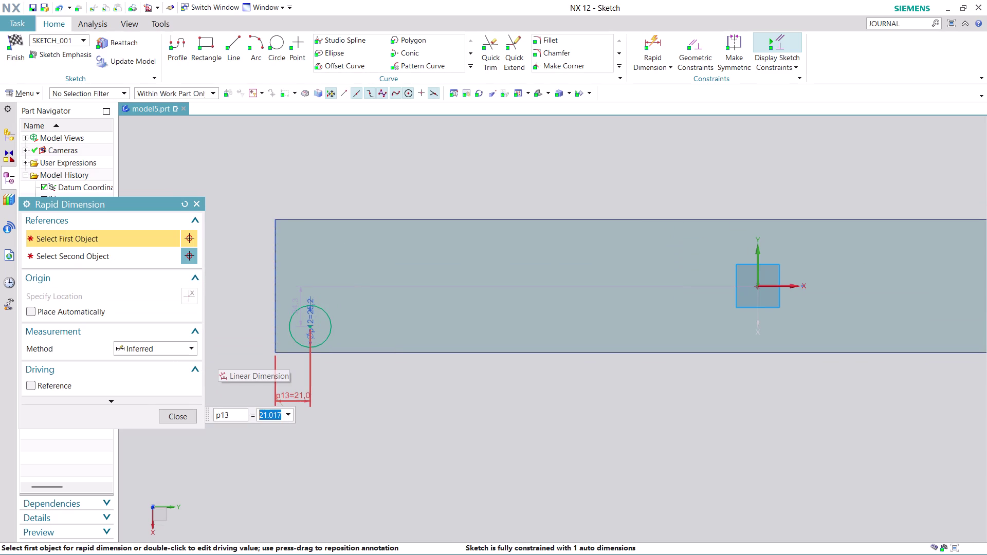
text(20)
key(Return)
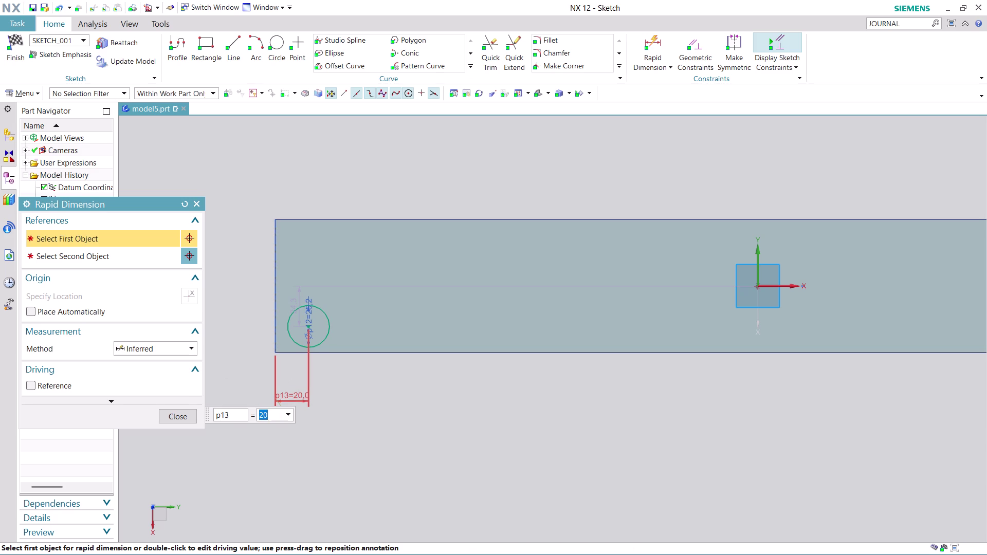
key(5)
key(0)
key(Return)
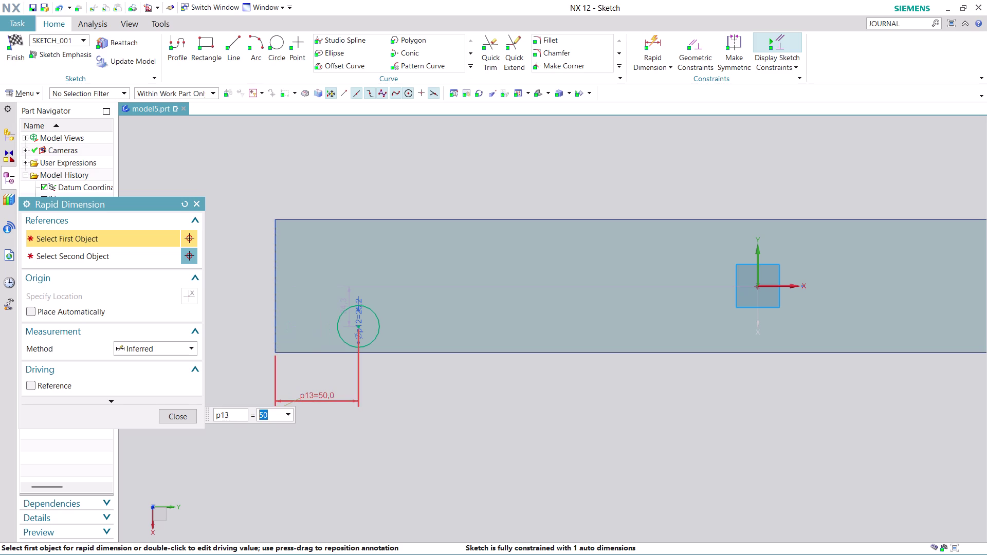
Dimension the hole centre 20 from the bottom edge and close Rapid Dimension.
scroll(up, 3)
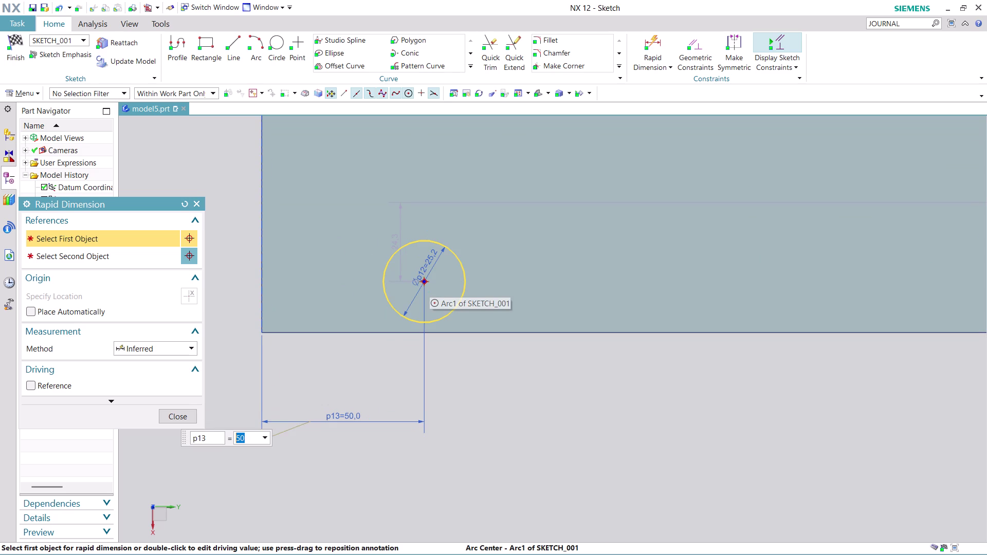
click(425, 281)
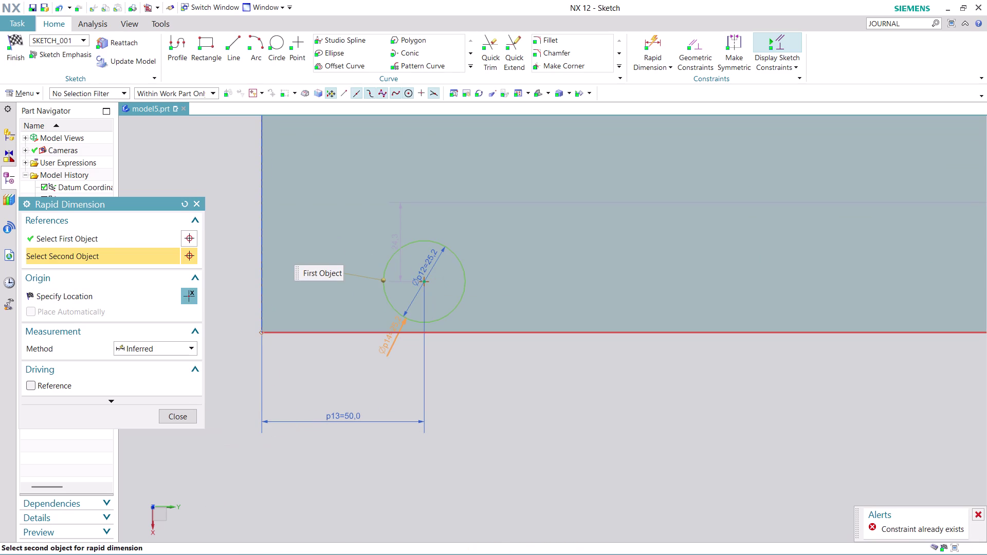
click(385, 334)
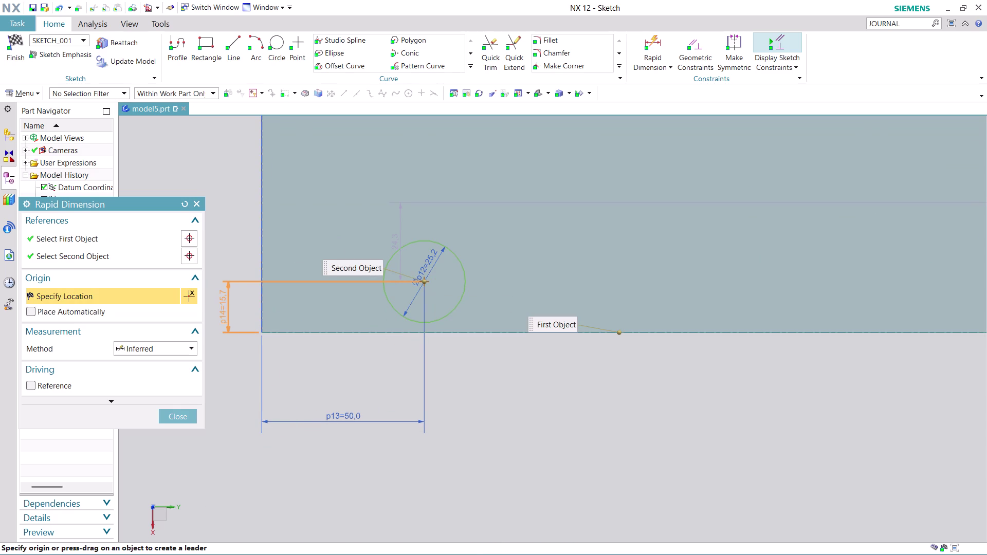
click(224, 309)
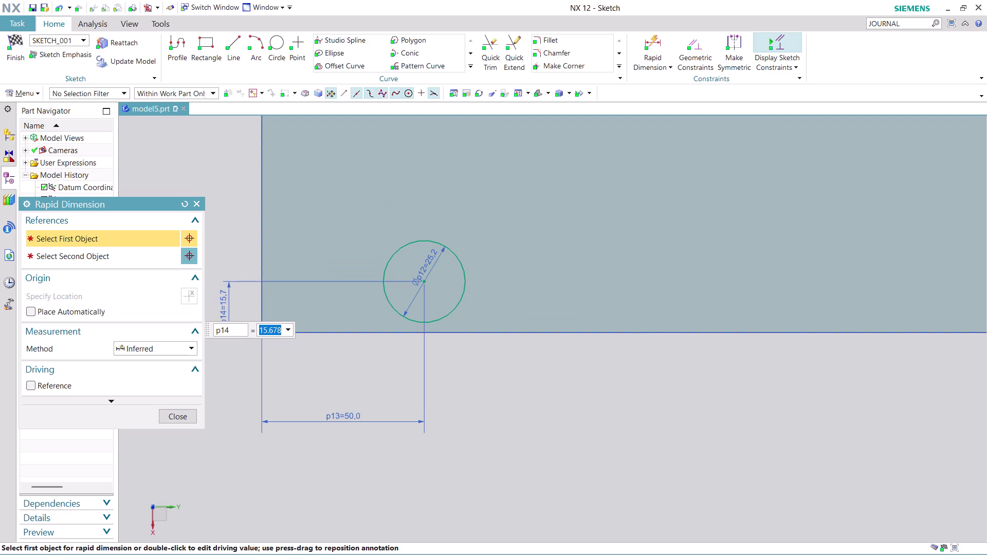
text(20)
key(Return)
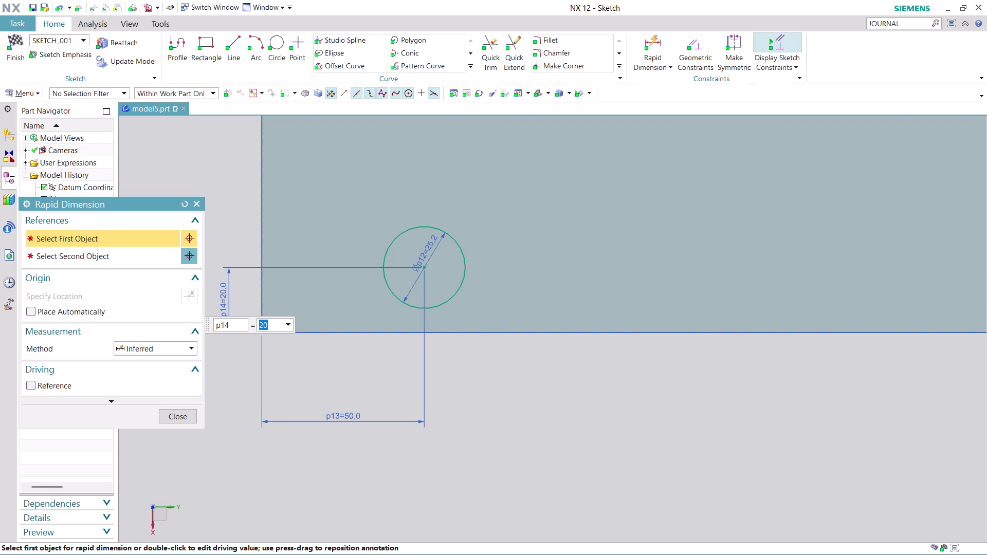
click(176, 415)
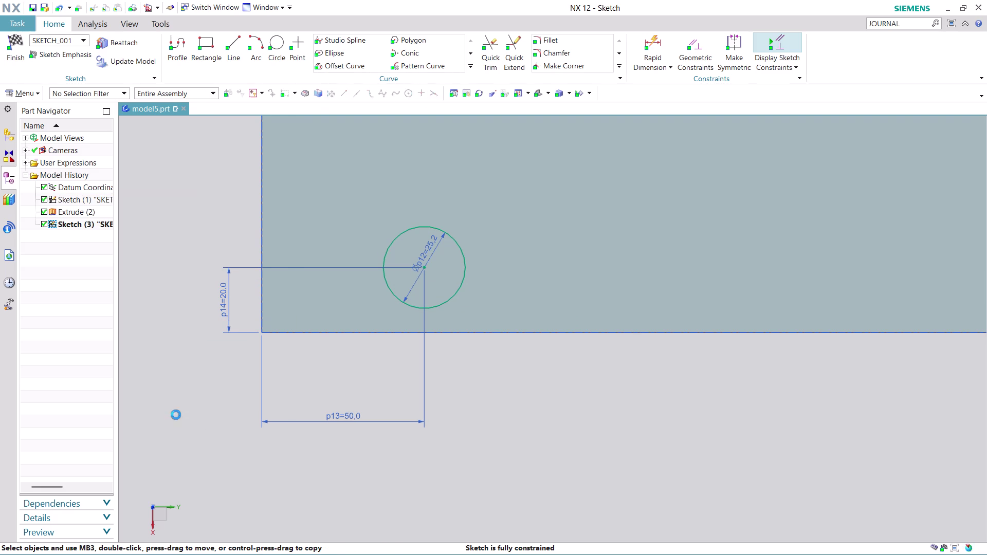
Zoom to check the constrained hole sketch, then finish it back to Modeling.
scroll(down, 3)
scroll(up, 3)
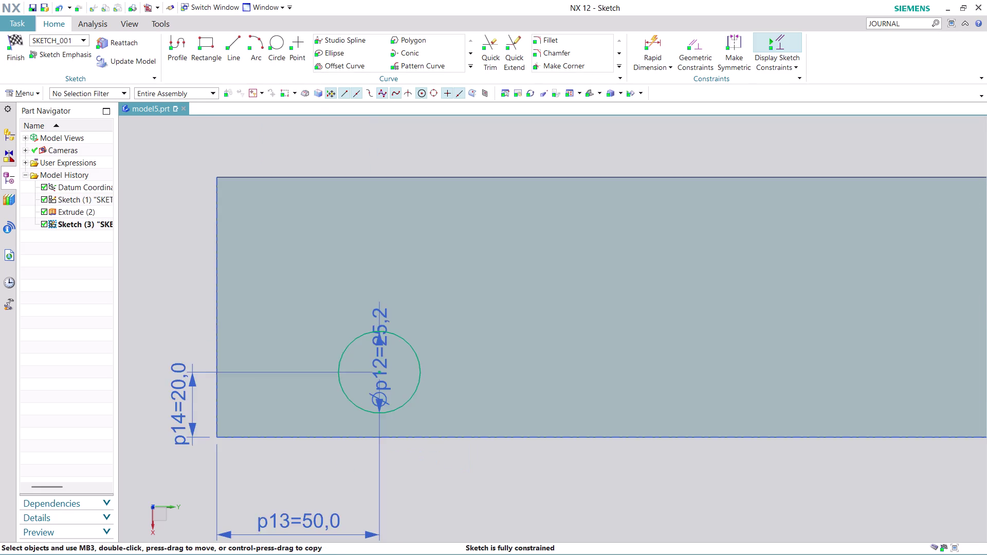
scroll(down, 3)
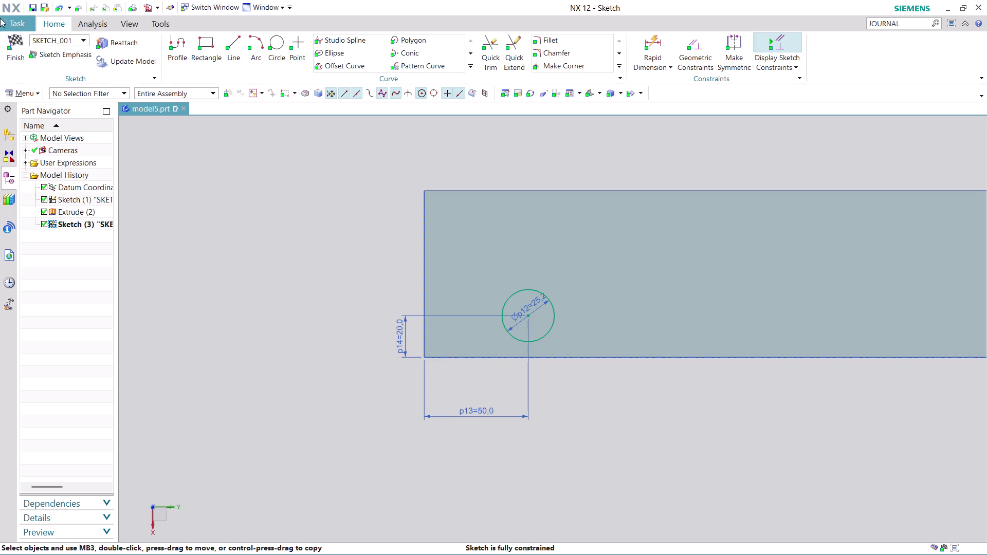
click(14, 50)
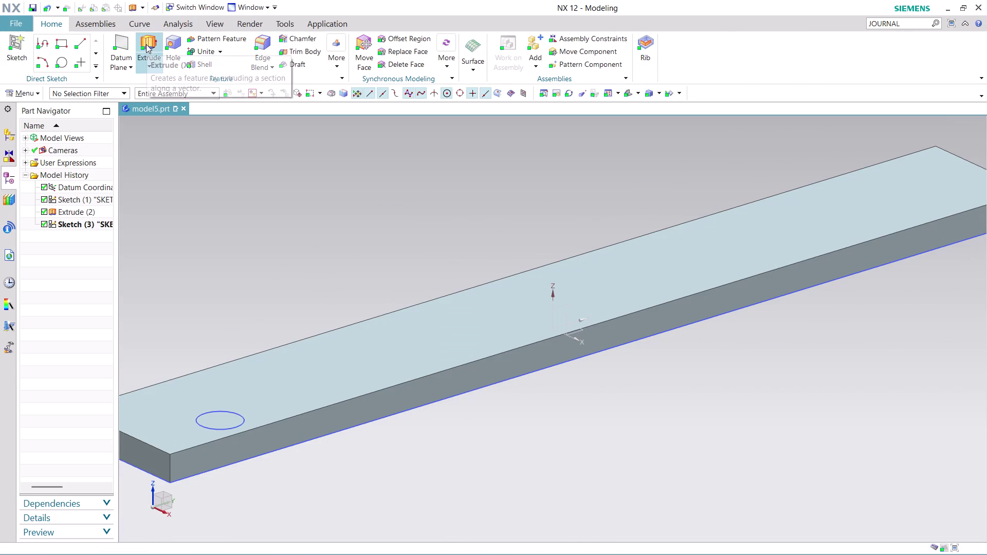
Extrude the sketched circle as a reversed Subtract ending Until Next, cutting the first hole.
click(146, 44)
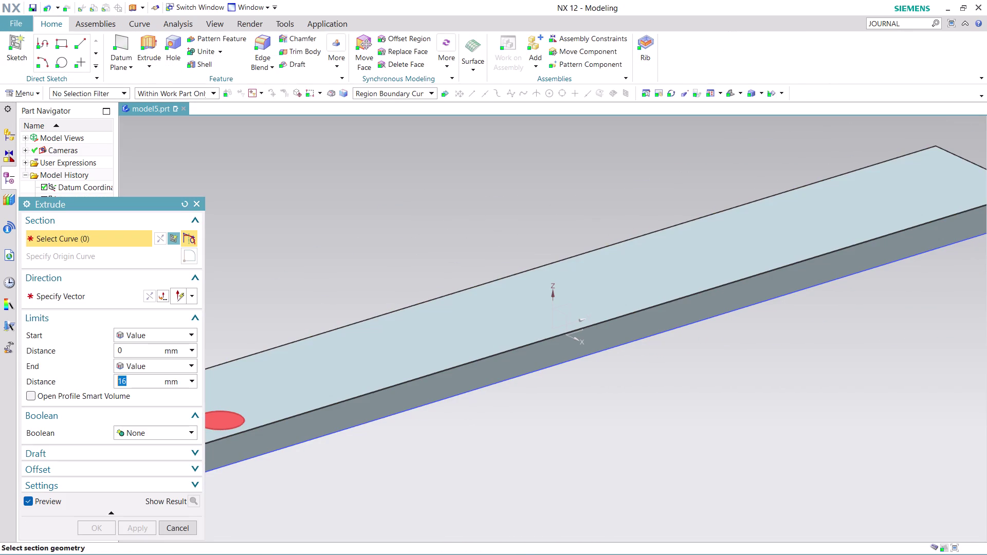
click(239, 420)
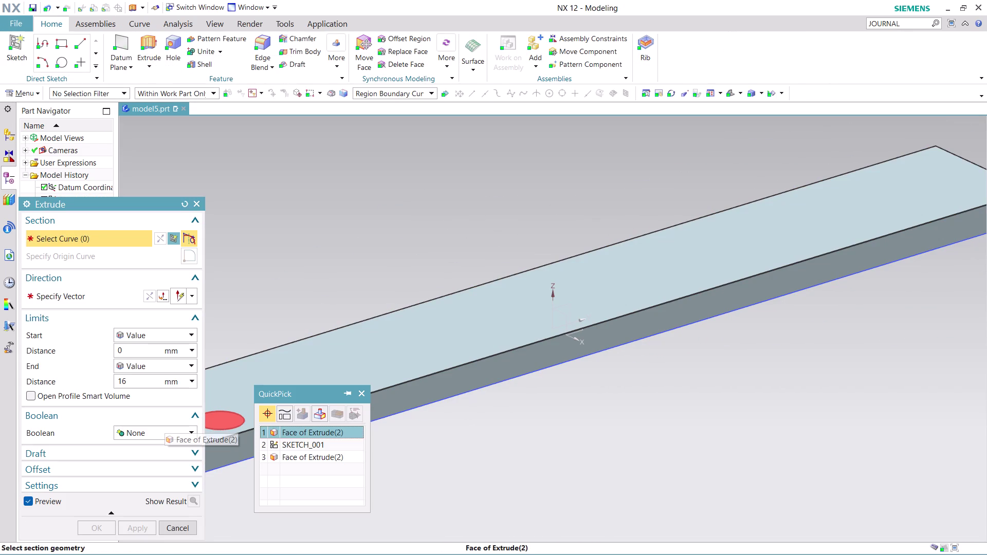
click(308, 434)
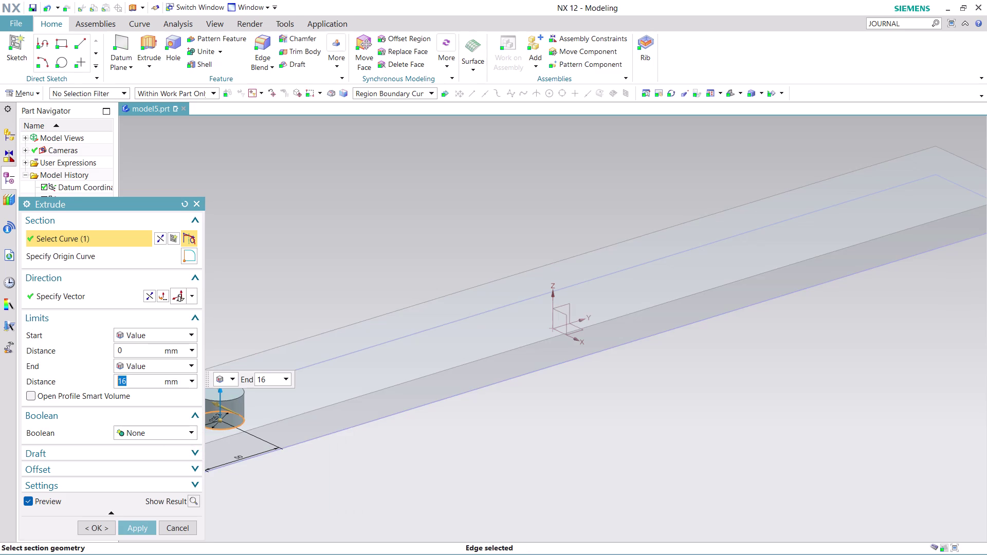
click(182, 431)
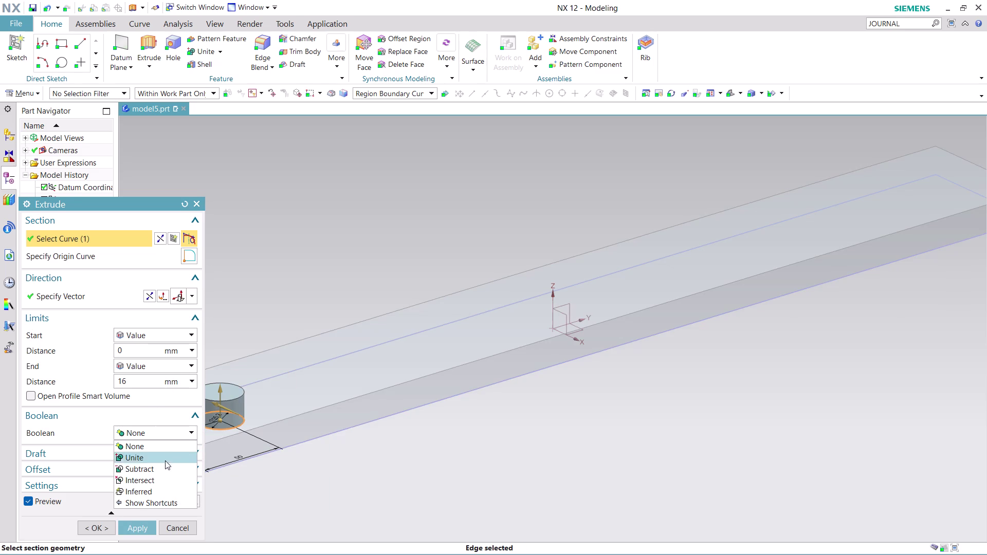
click(164, 470)
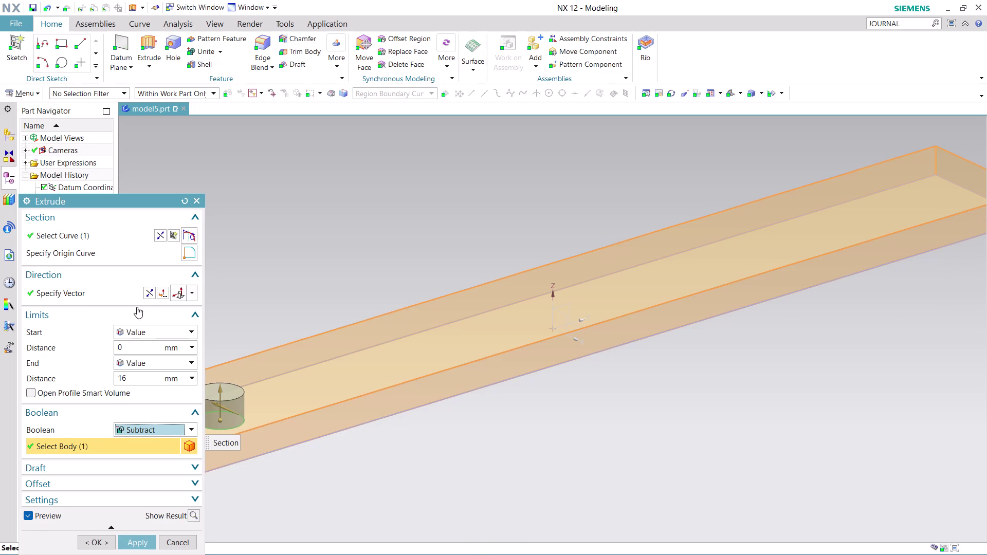
click(148, 296)
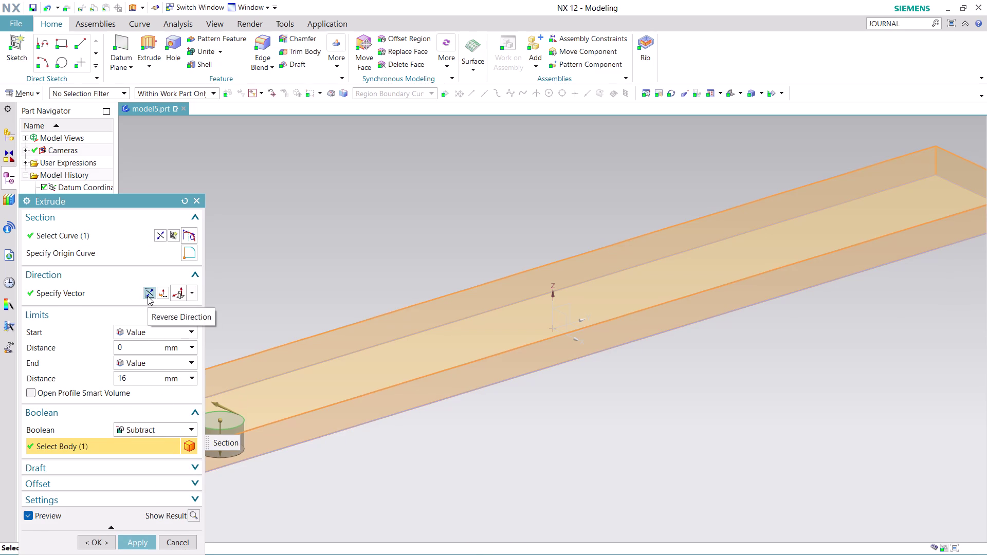
click(190, 361)
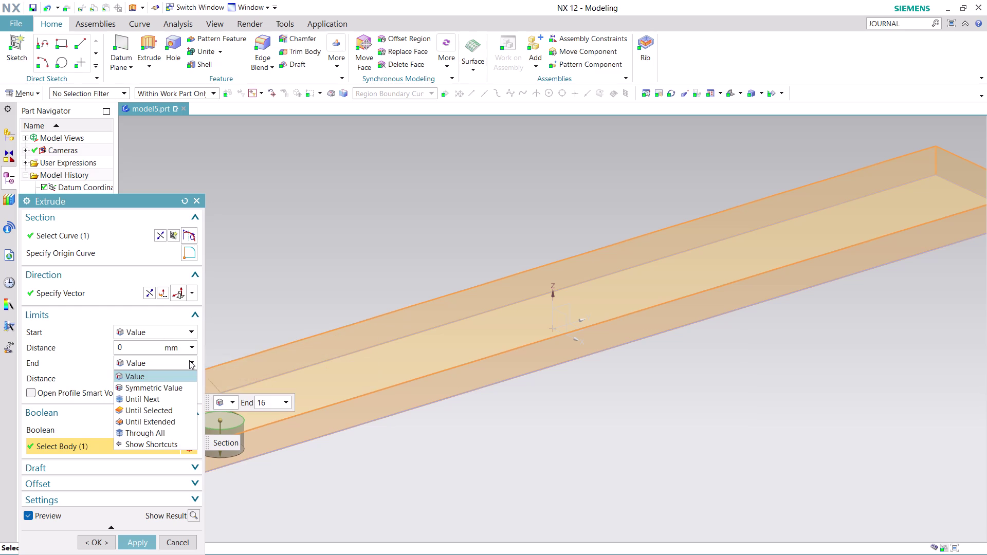
click(176, 400)
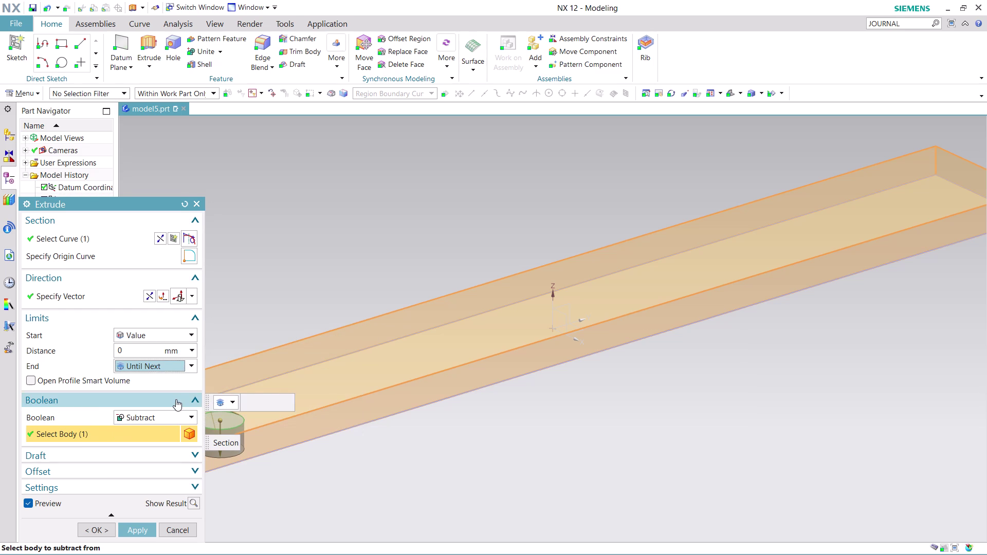
click(133, 531)
click(186, 533)
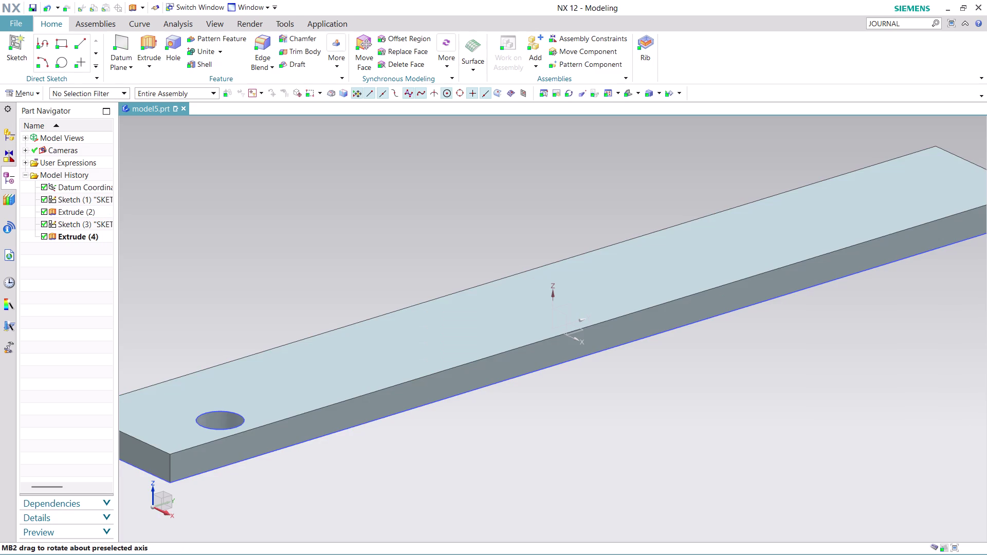
scroll(down, 3)
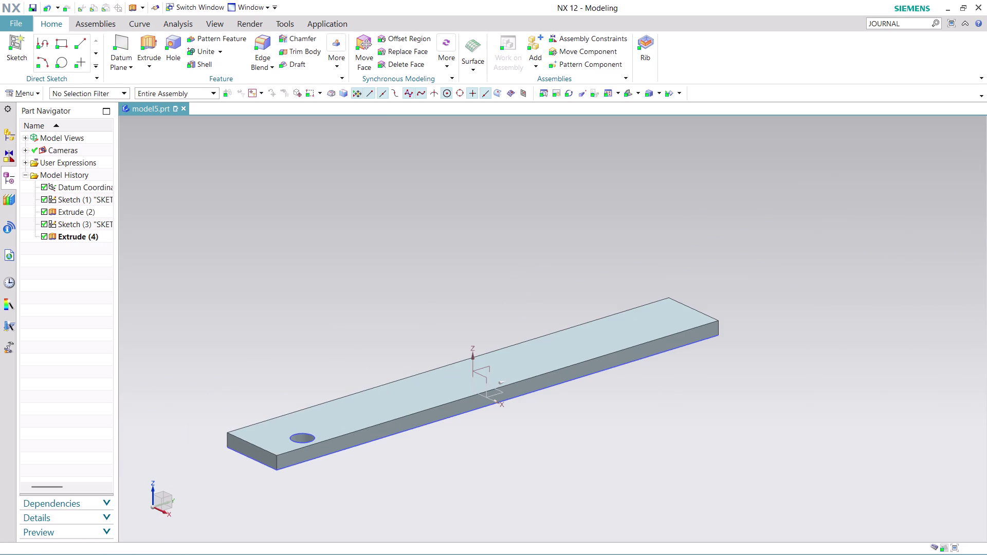
scroll(up, 3)
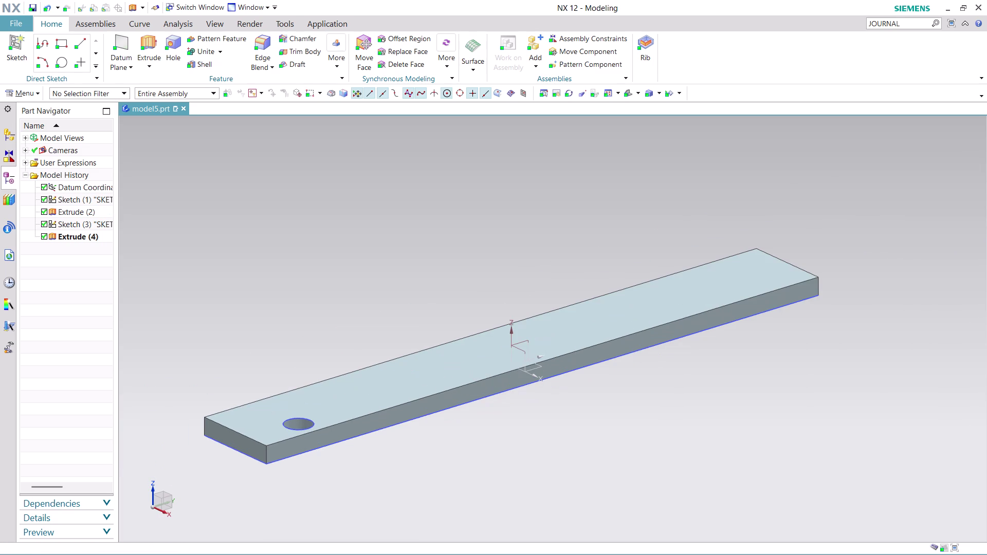
Orbit the model to inspect the new hole and launch Pattern Feature.
middle_drag(347, 463, 330, 467)
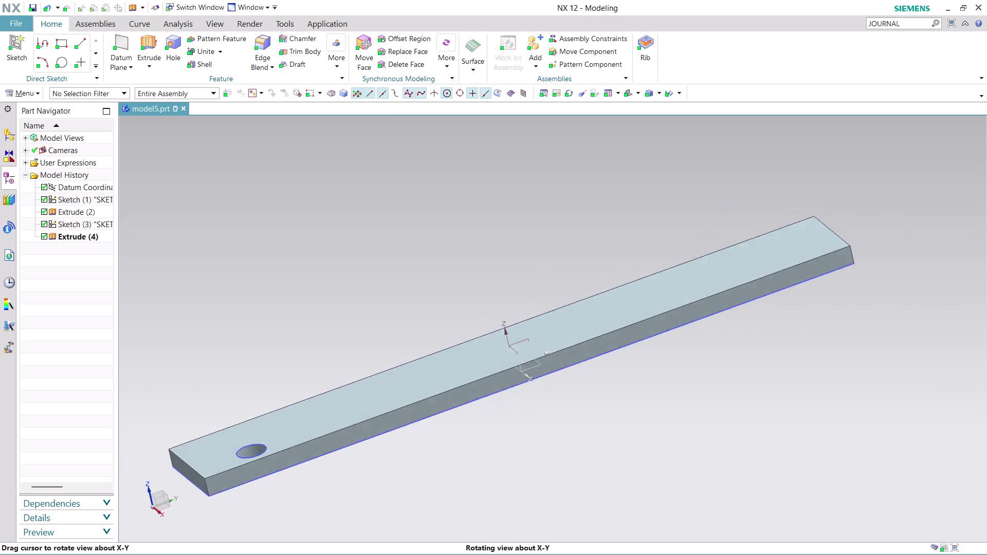
middle_drag(330, 467, 307, 501)
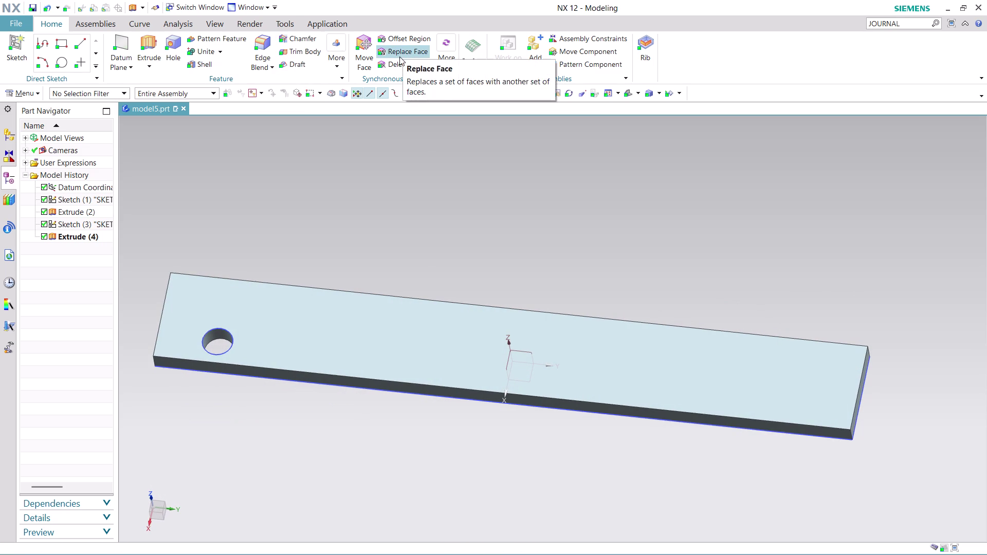
click(231, 38)
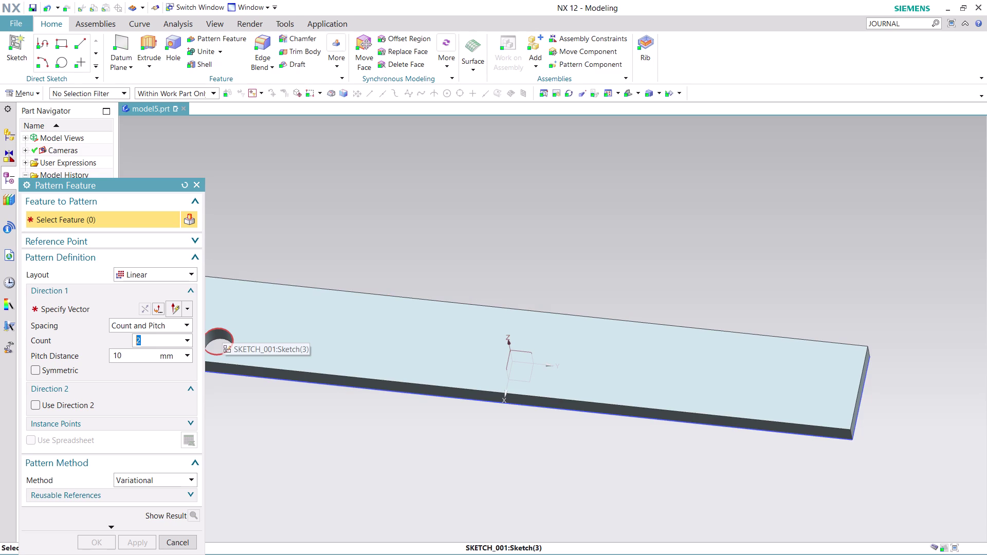
Pattern the hole linearly with count 5 and 120 mm pitch, and specify the direction.
scroll(up, 3)
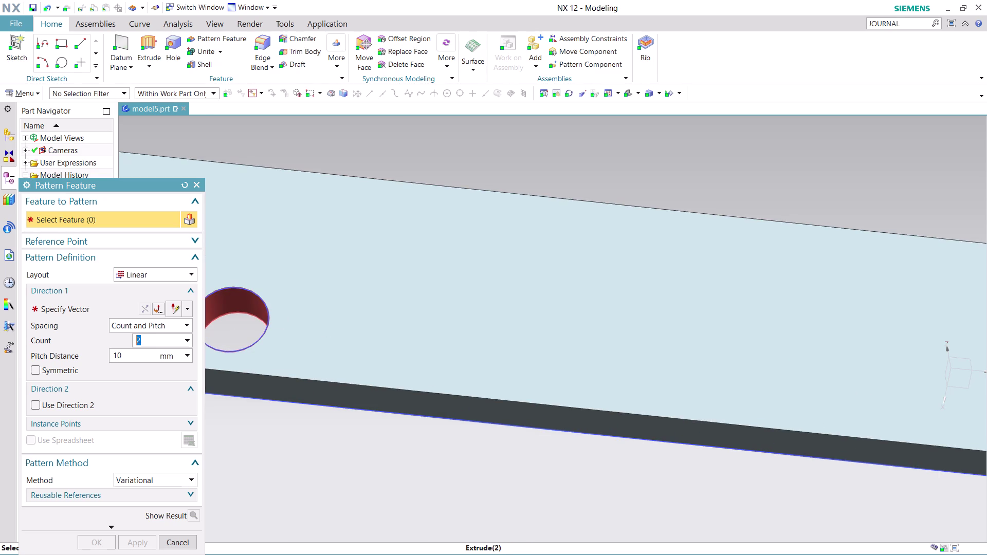
click(235, 302)
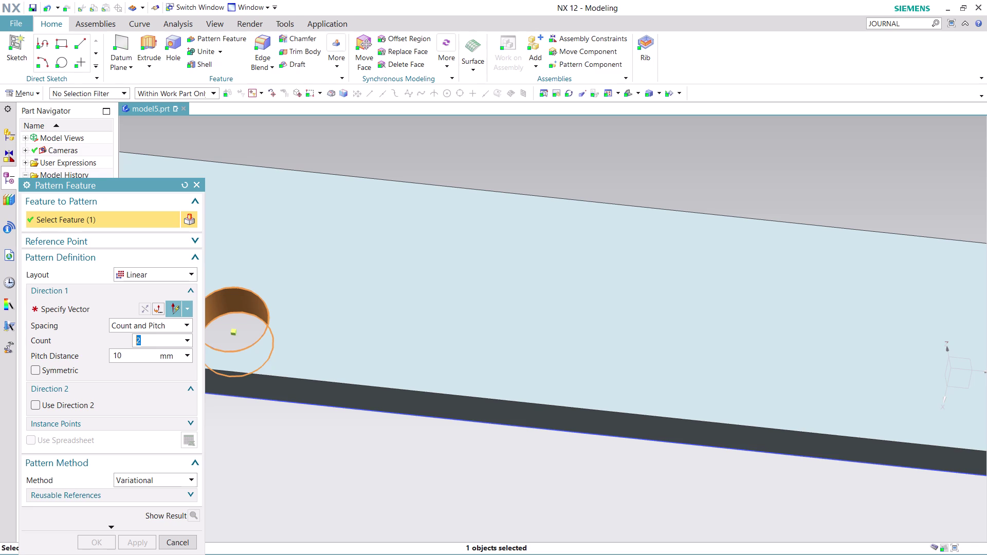
key(5)
click(142, 354)
click(142, 354)
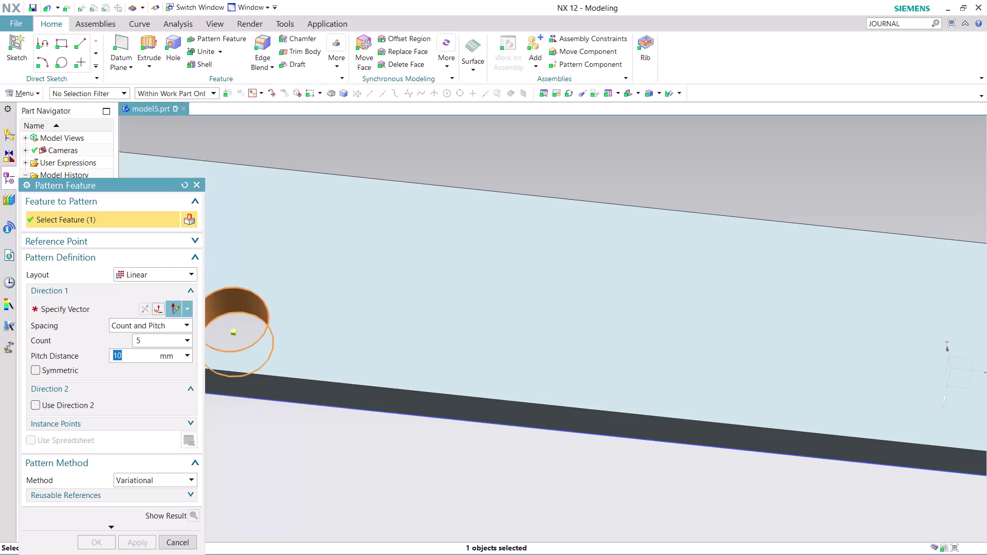
text(12)
text(0)
click(108, 308)
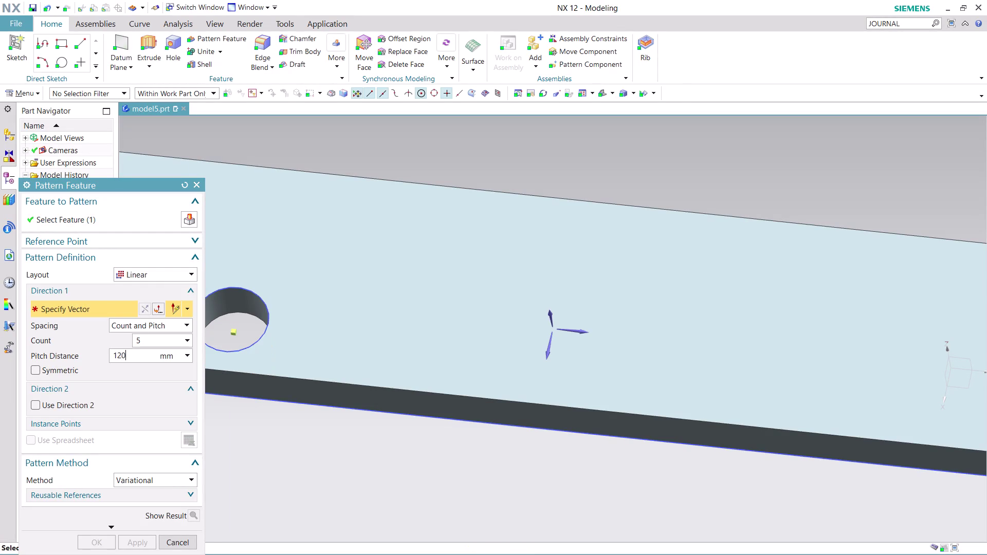
click(361, 385)
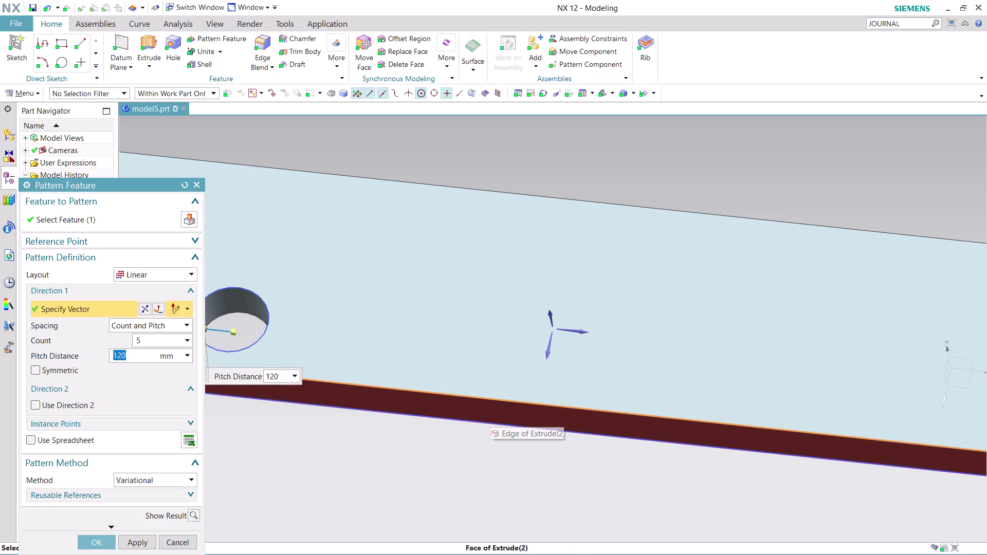
Pan and zoom to bring the whole plate into view for the pattern preview.
scroll(down, 3)
scroll(down, 3)
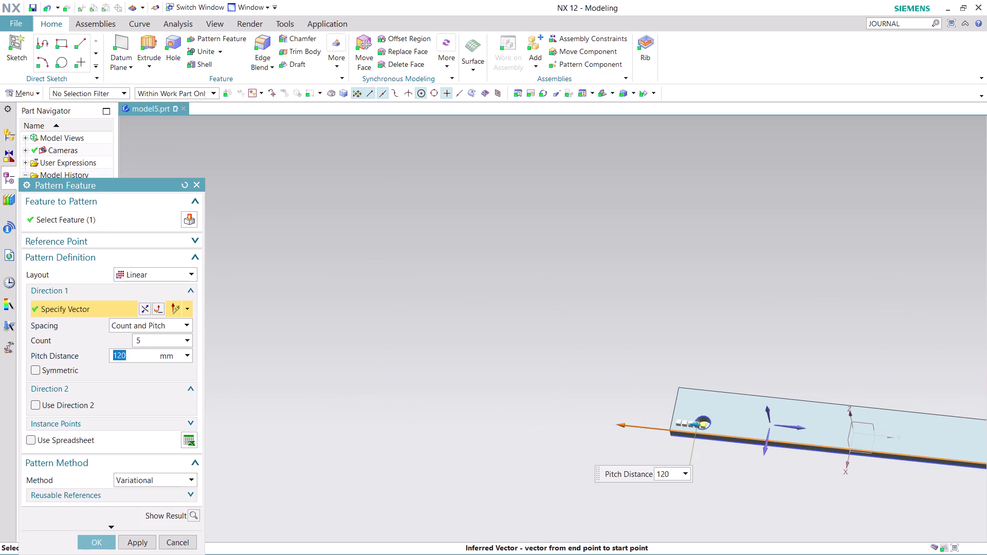
scroll(up, 3)
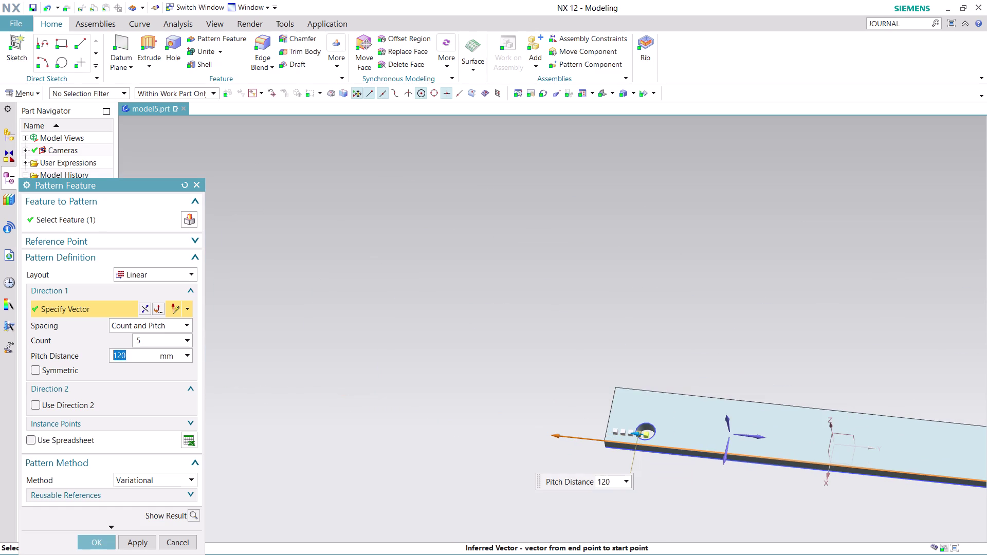
middle_drag(901, 374, 637, 246)
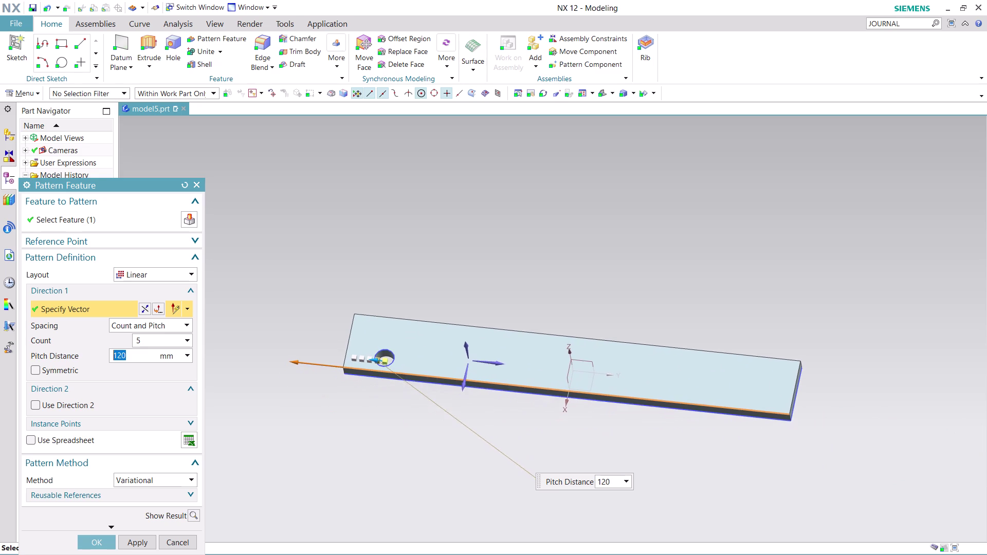
middle_drag(638, 246, 642, 240)
scroll(down, 3)
scroll(up, 3)
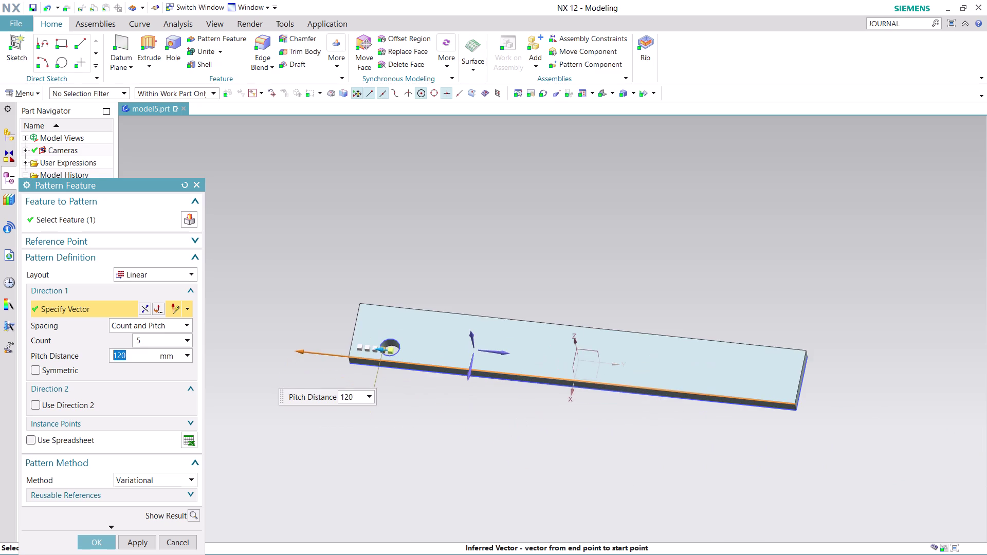
scroll(up, 3)
scroll(up, 3)
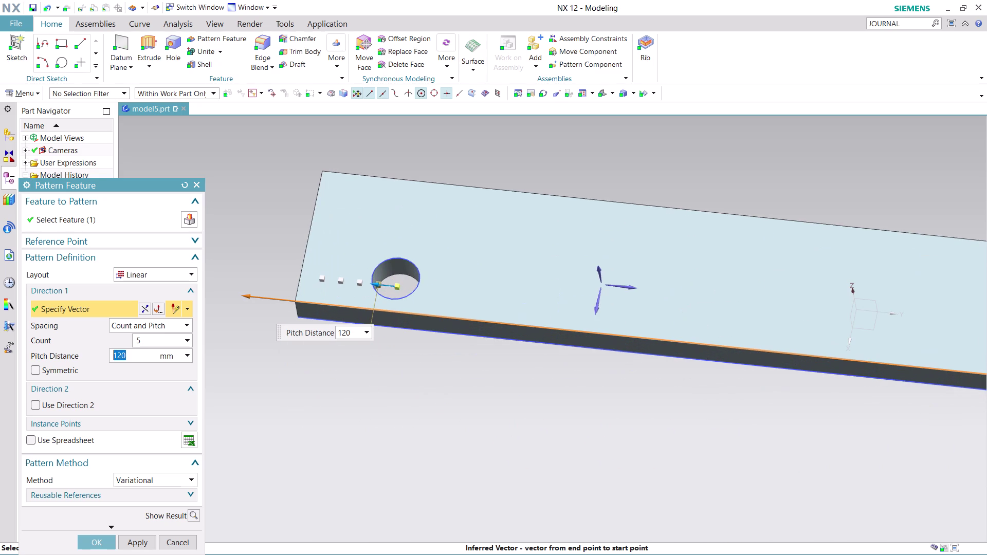
Reverse the pattern direction along the plate and create the five holes.
click(143, 310)
scroll(down, 3)
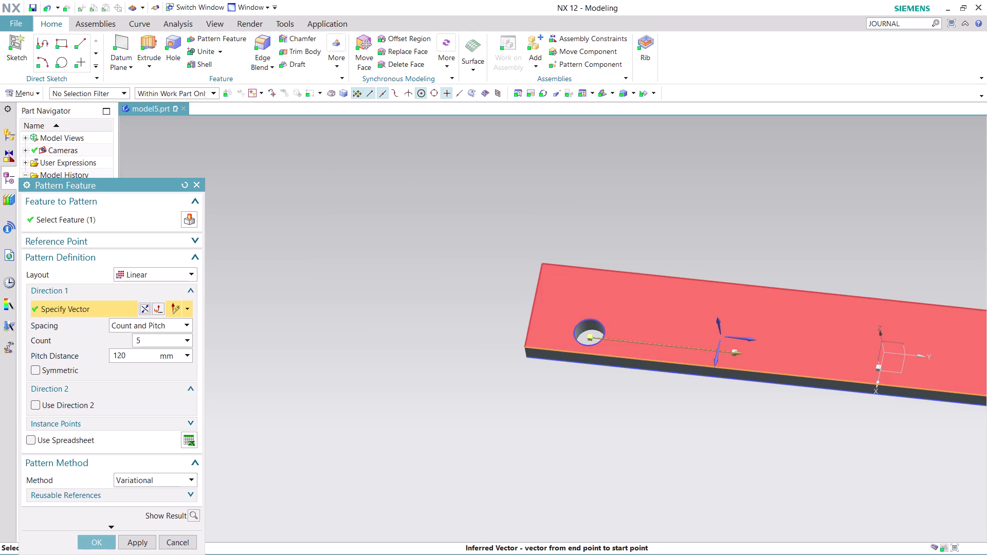
scroll(up, 3)
middle_drag(893, 262, 812, 269)
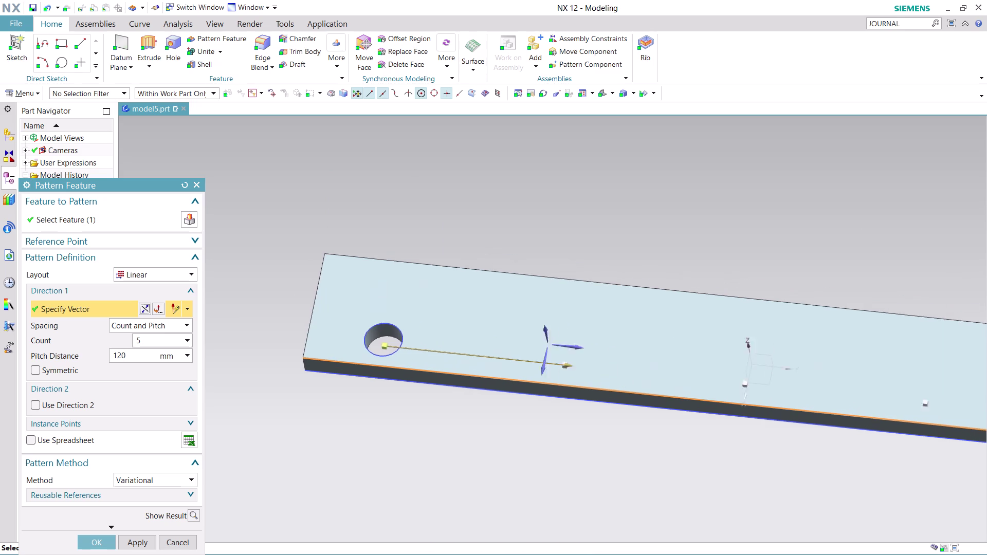
middle_drag(812, 269, 629, 250)
middle_drag(629, 249, 626, 234)
scroll(down, 3)
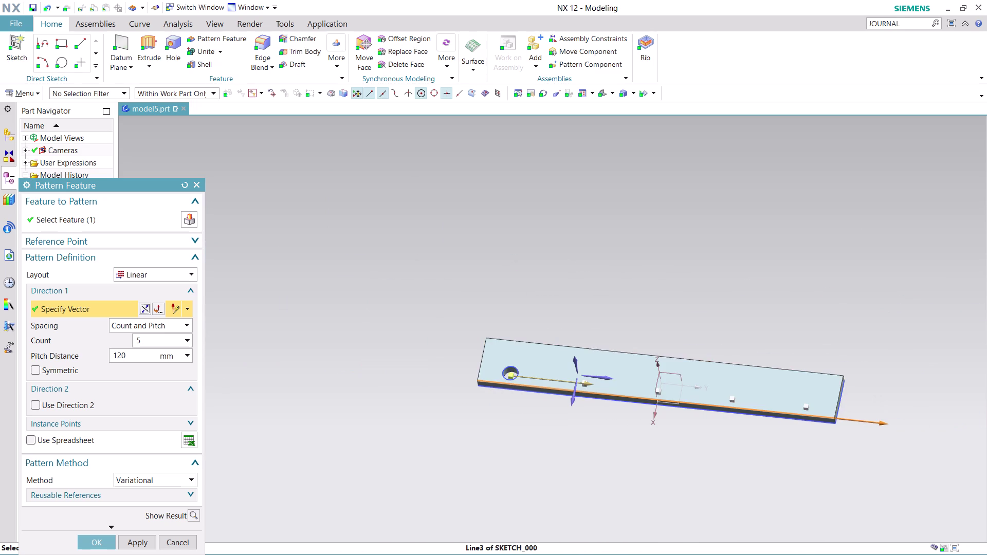
scroll(up, 3)
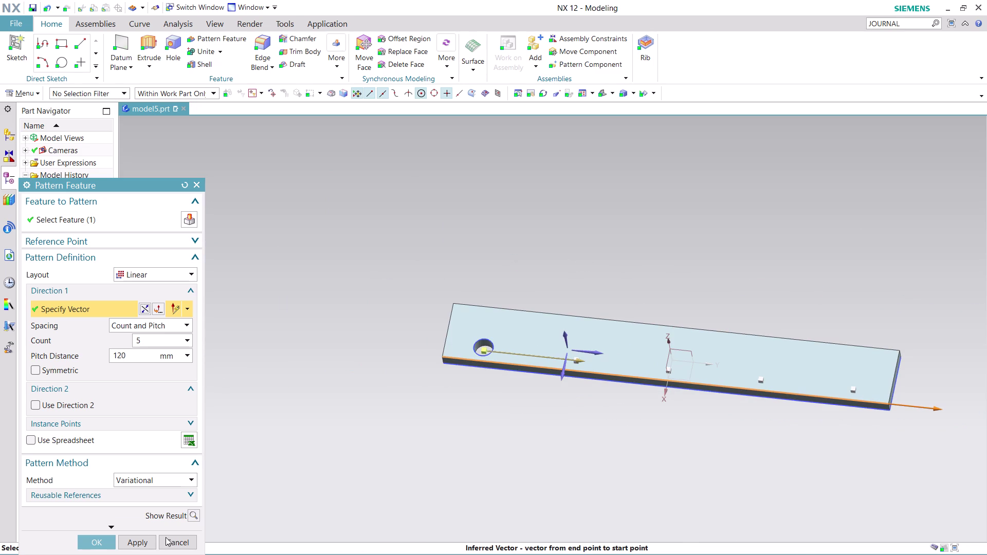
click(139, 542)
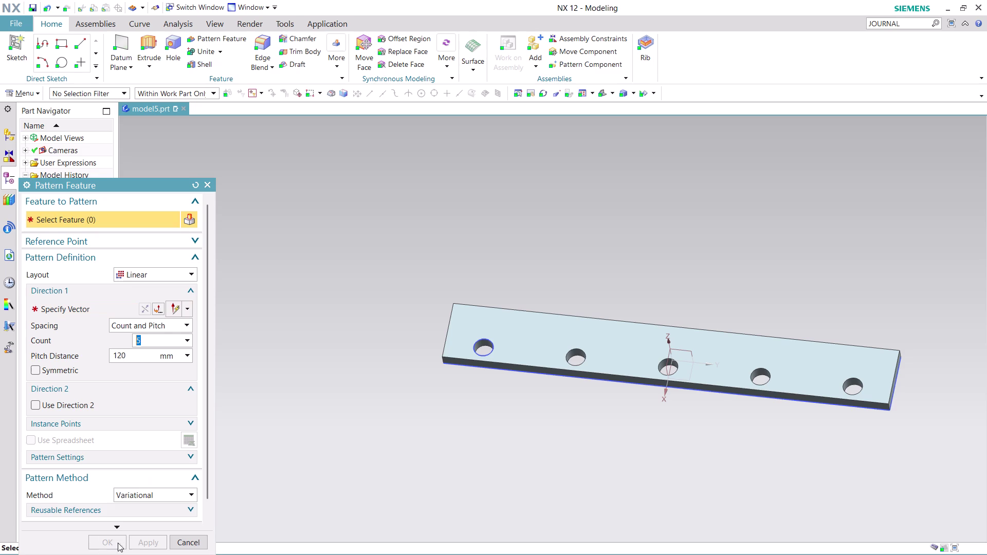
Close the Pattern Feature dialog, browse the File menu, and save with Ctrl+S.
click(188, 541)
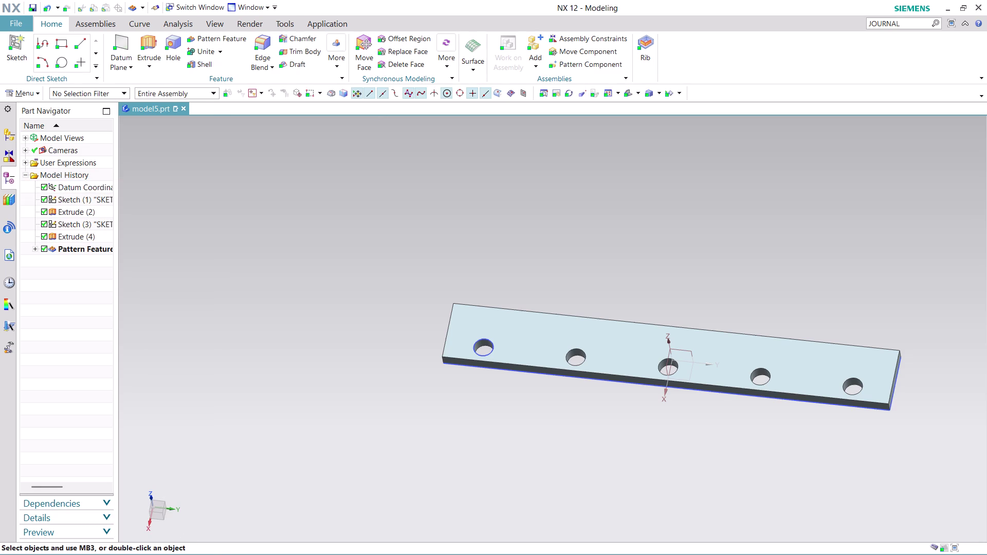
click(20, 18)
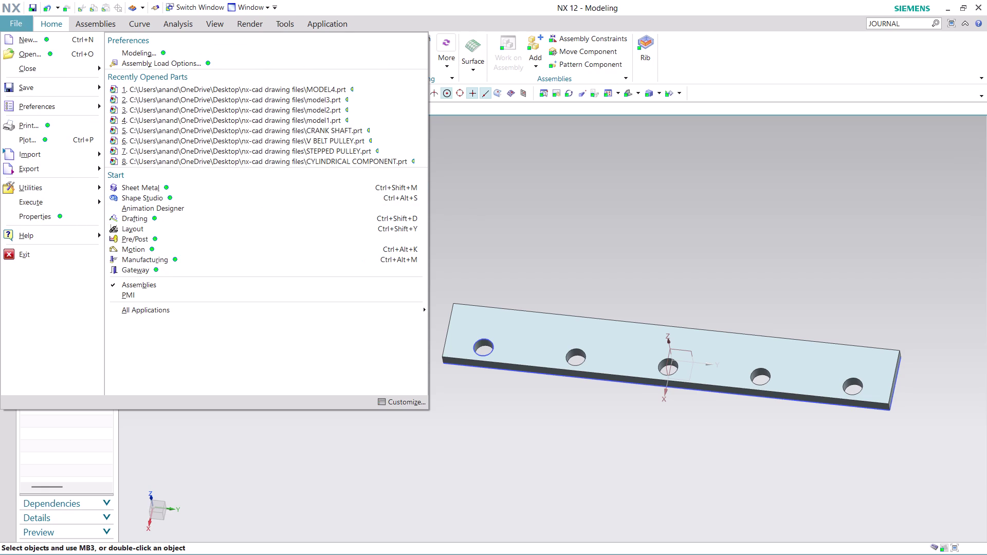
click(543, 204)
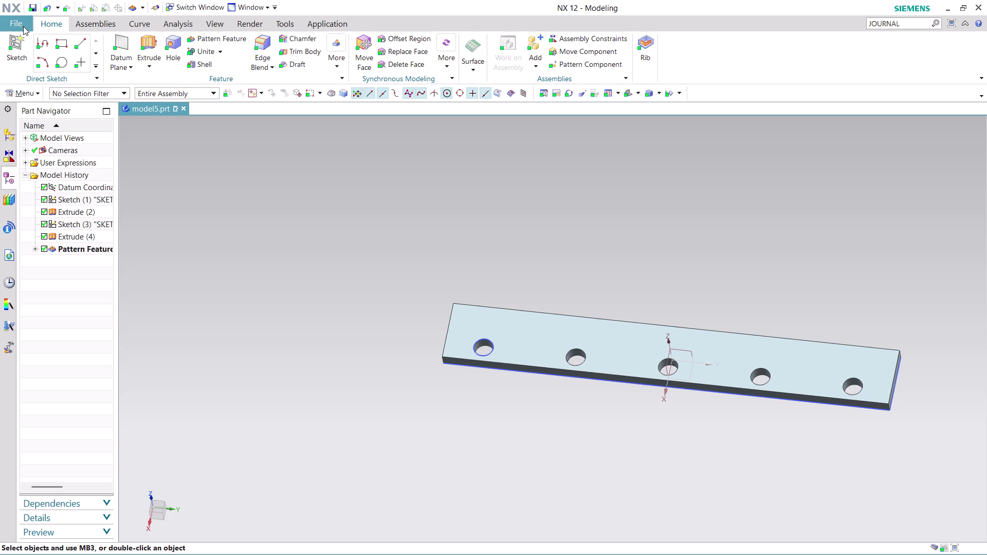
click(23, 26)
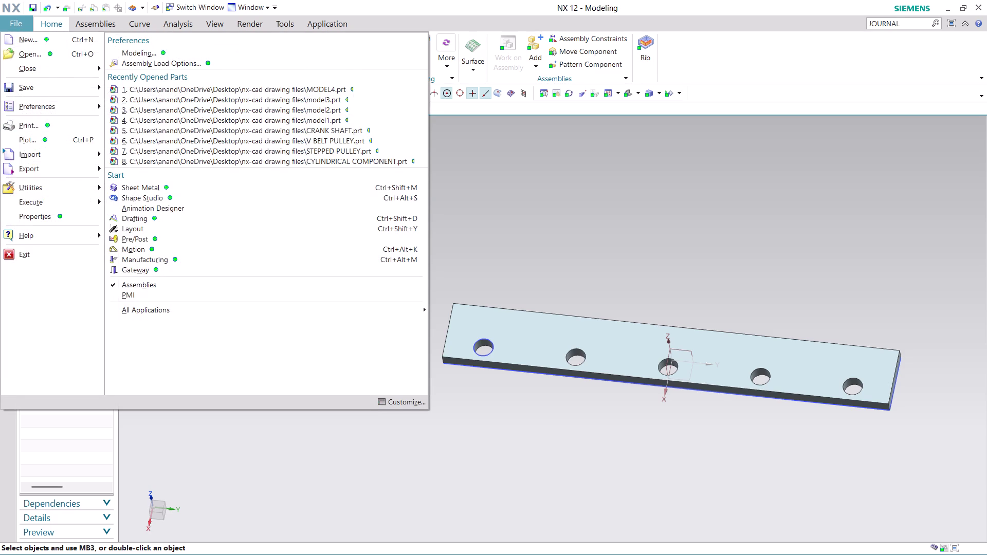
click(530, 237)
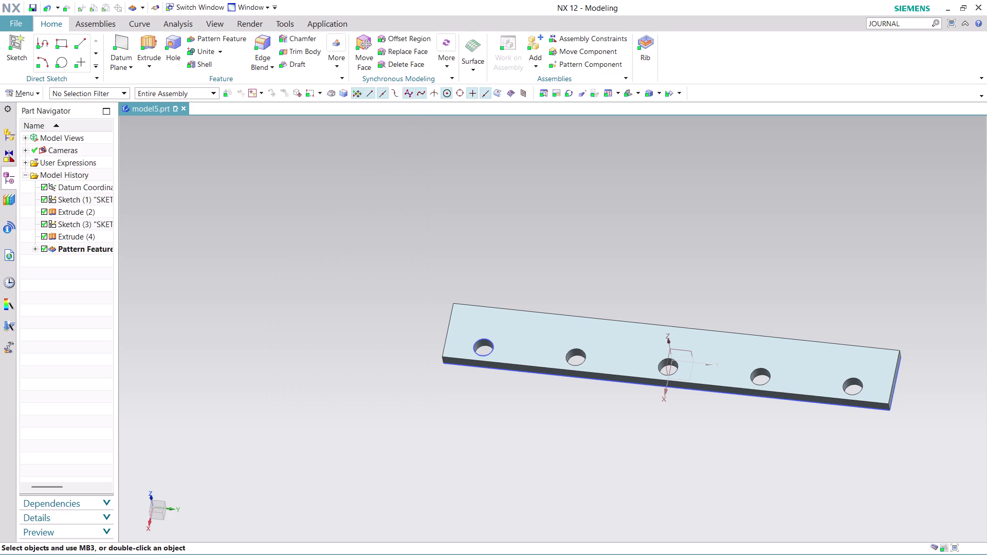
key(ctrl+s)
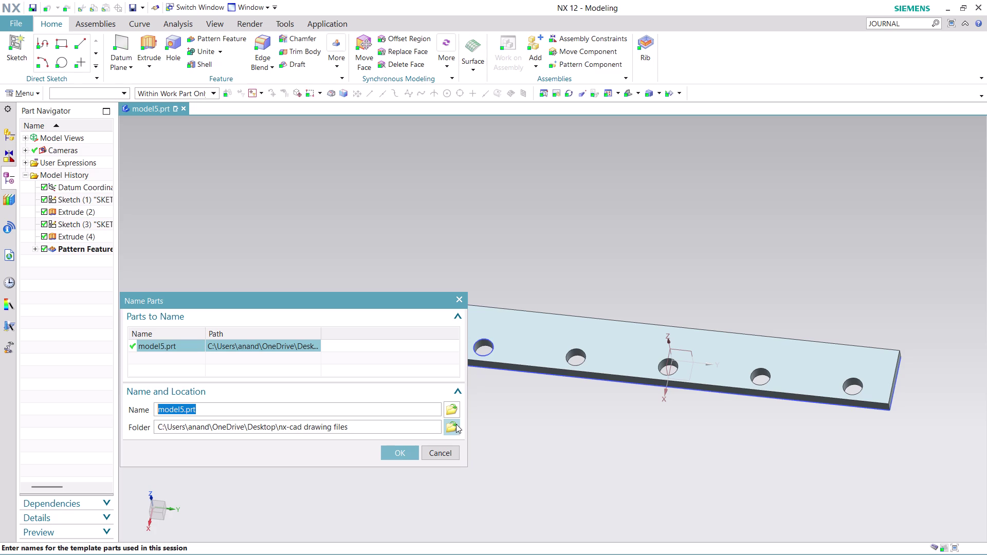
Confirm model5.prt in Name Parts to save, and bring up the File menu.
click(390, 457)
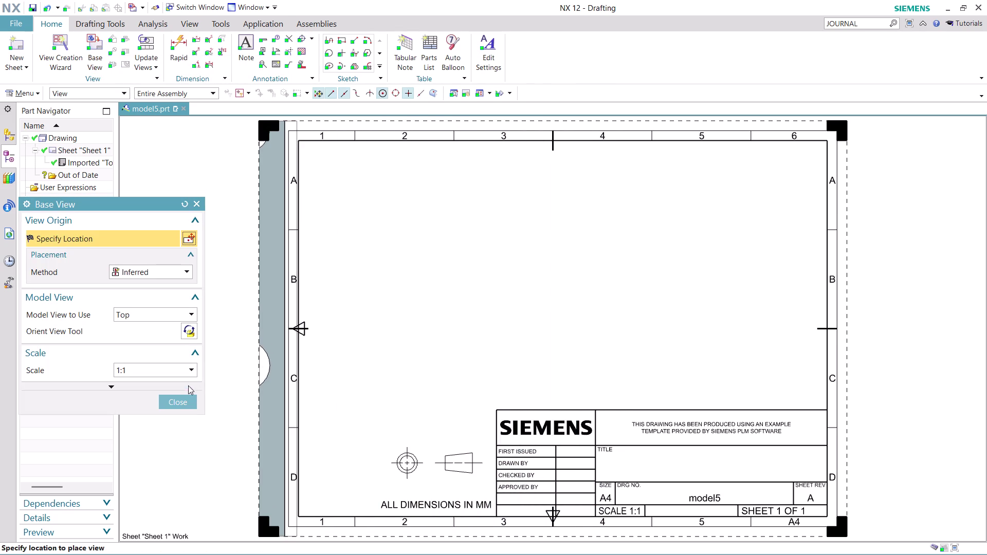
Place a Top base view at 1:5 scale on the sheet's left side.
click(188, 368)
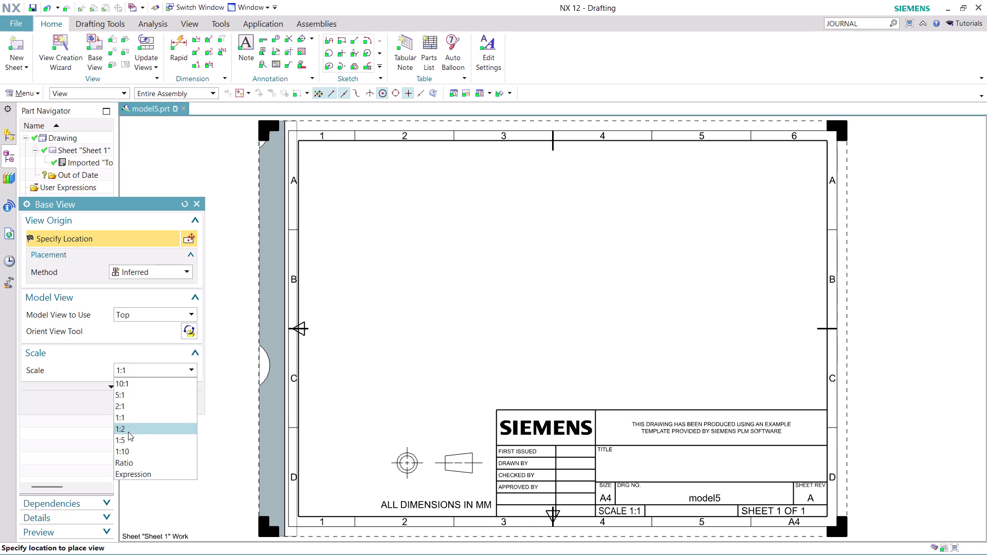
click(128, 430)
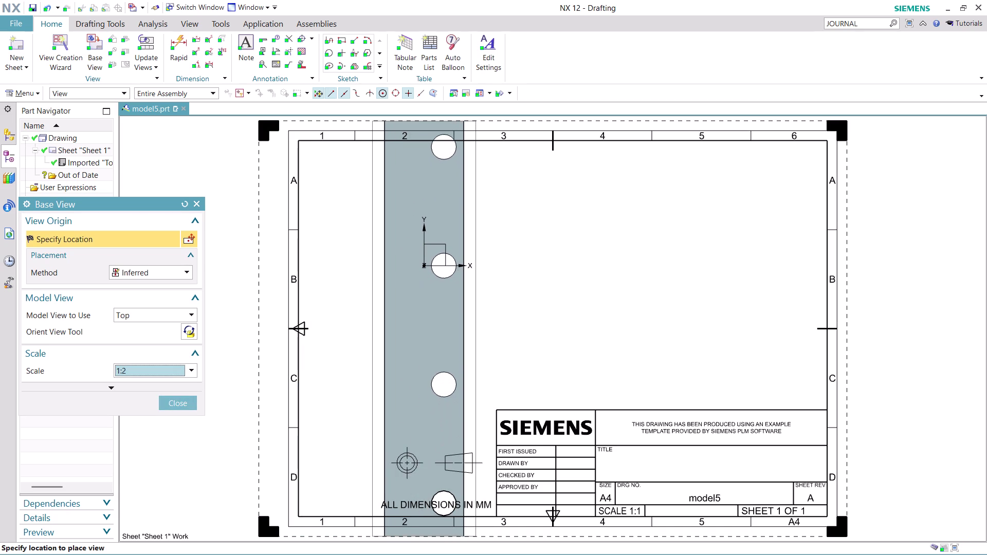
scroll(down, 3)
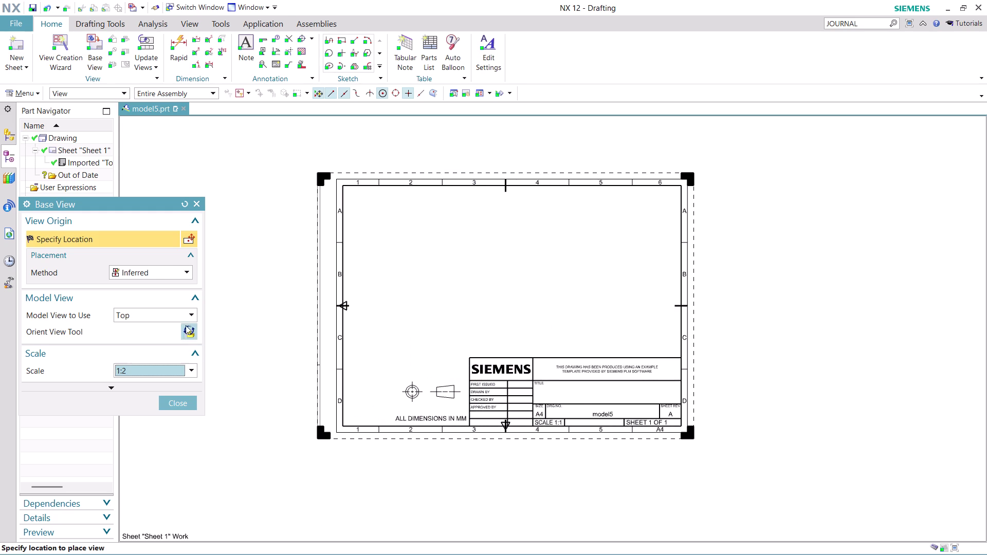
click(191, 311)
click(149, 349)
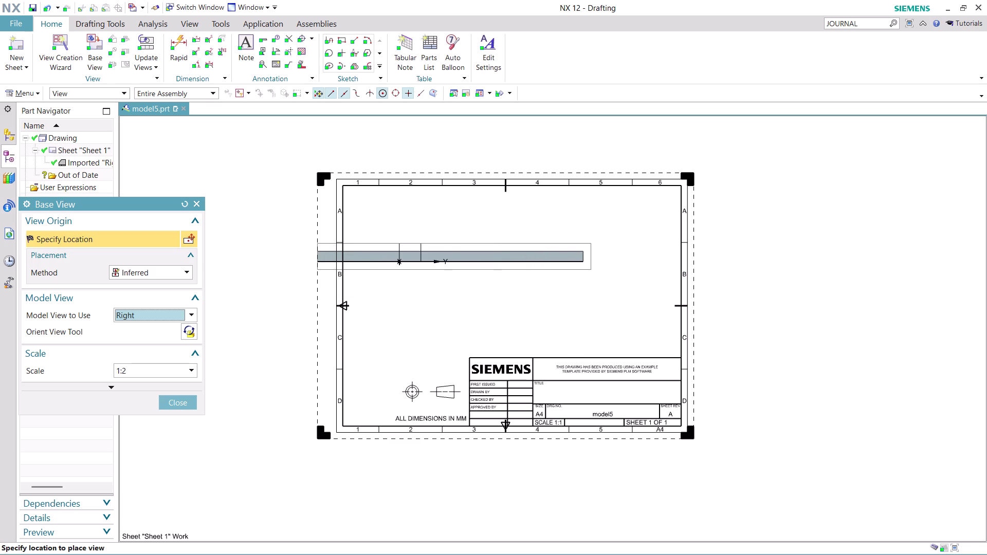
click(192, 366)
click(159, 436)
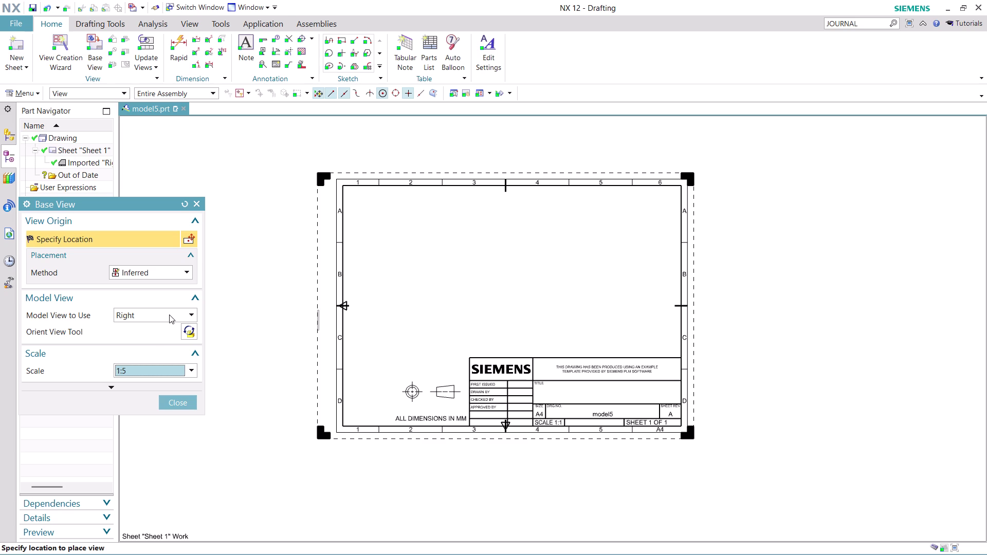
click(190, 313)
click(175, 327)
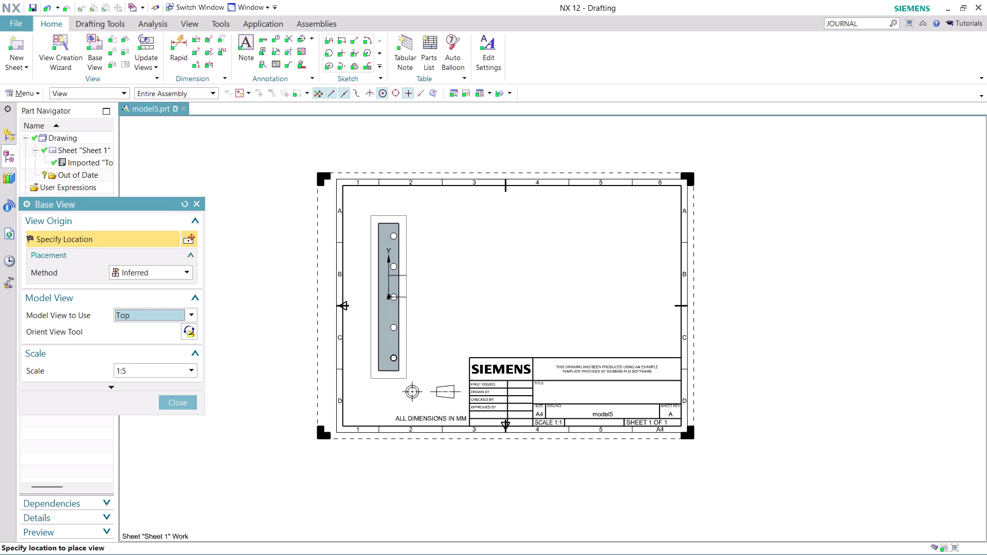
click(389, 297)
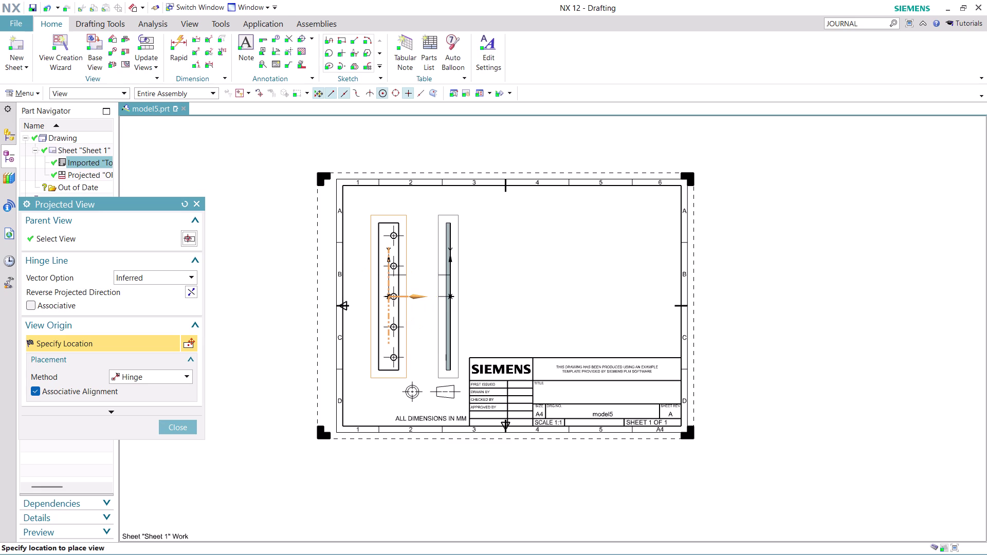
Place the projected side view, then drag both views higher on the sheet.
click(449, 283)
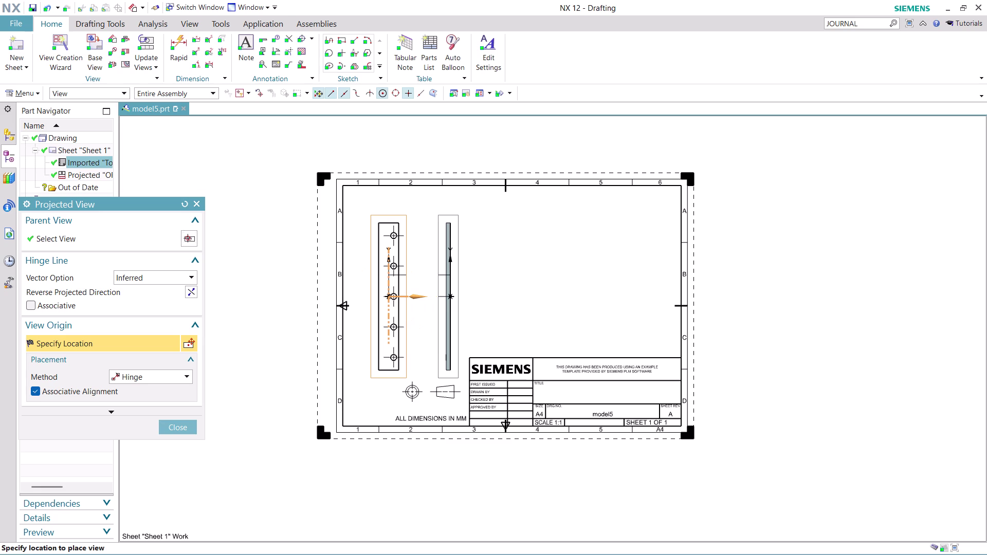
click(170, 424)
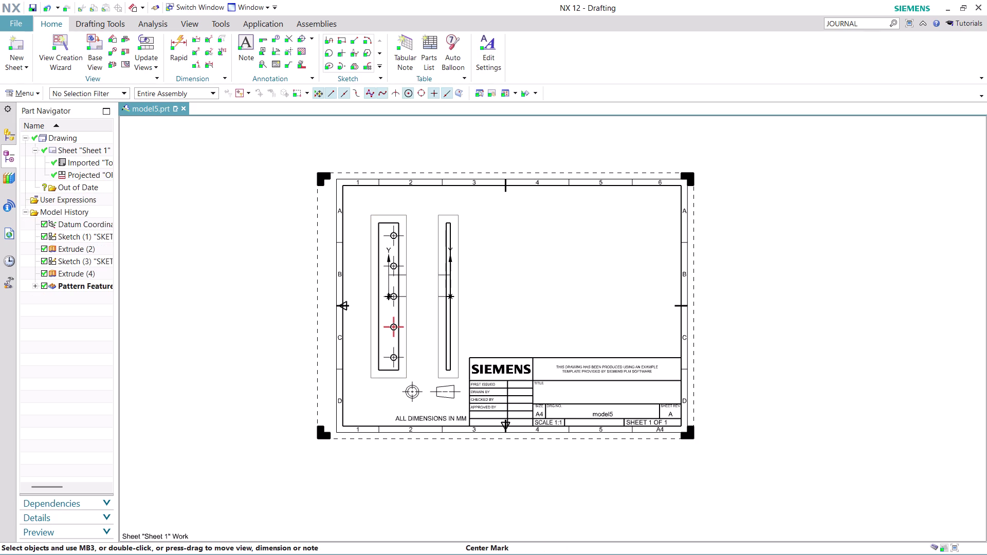
drag(404, 305, 411, 284)
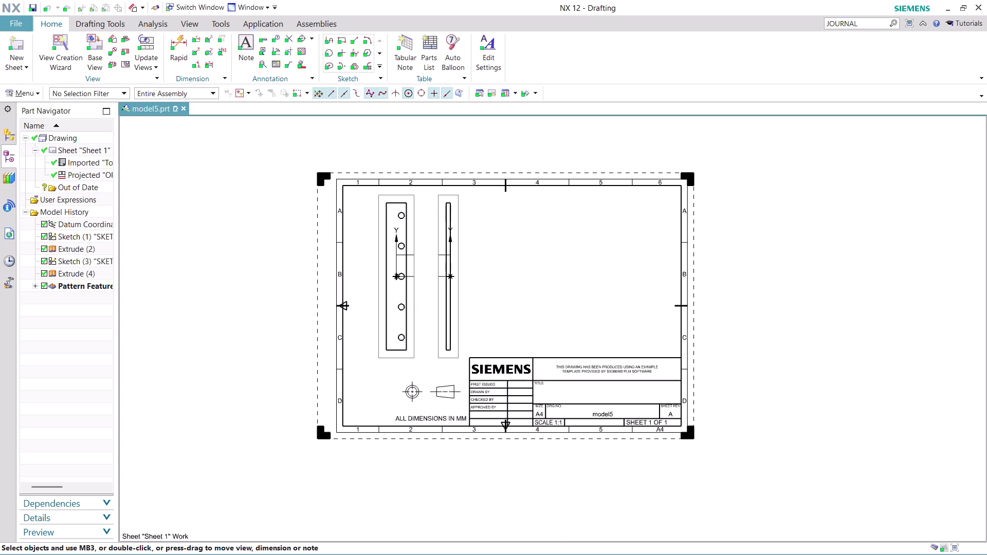
drag(412, 285, 414, 290)
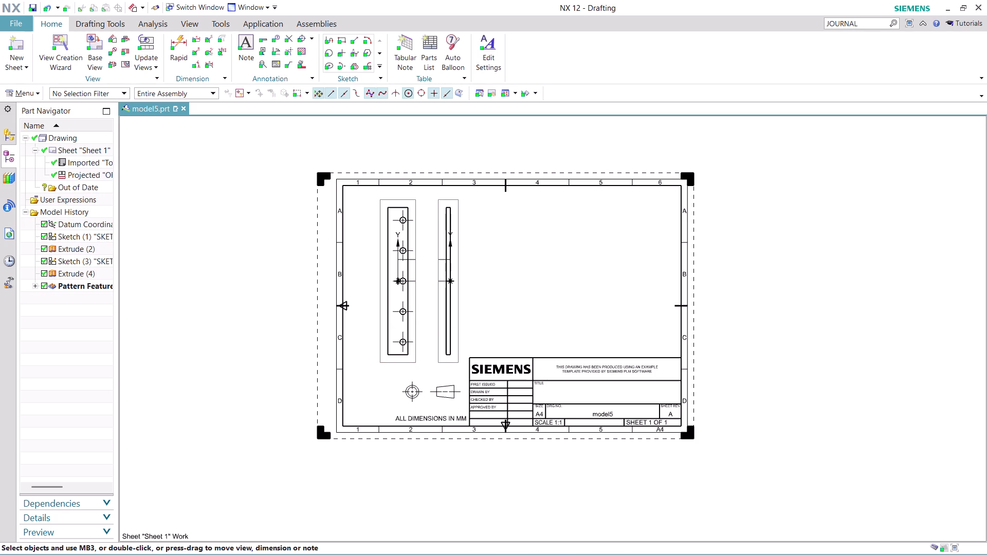
scroll(up, 3)
scroll(up, 3)
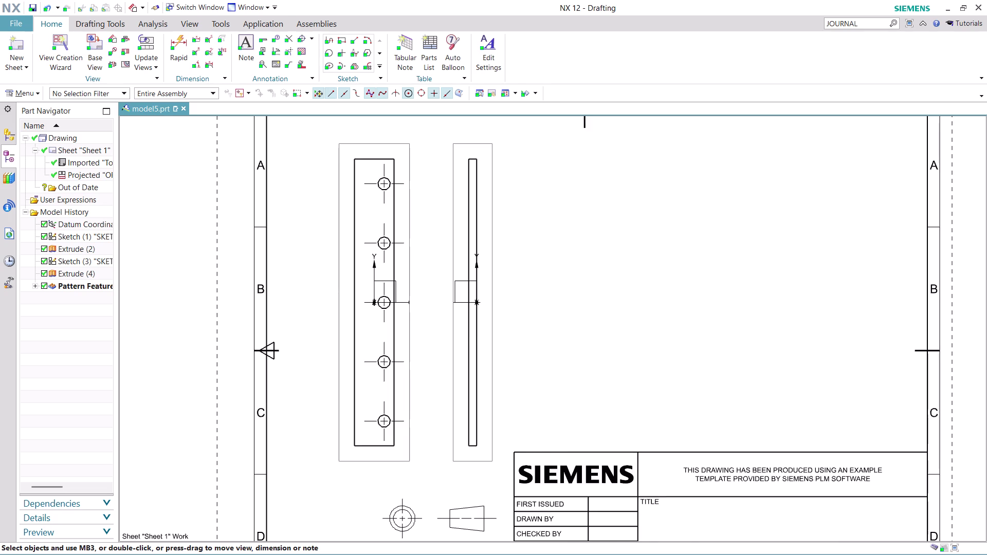
scroll(up, 3)
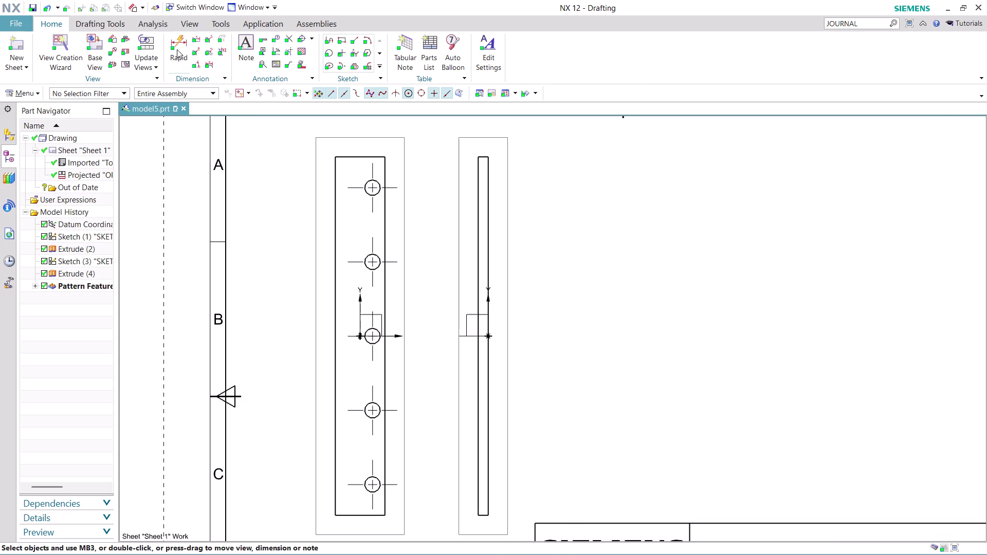
Add rapid dimensions: 80 width placed above, 580 length placed right of the plate.
click(182, 44)
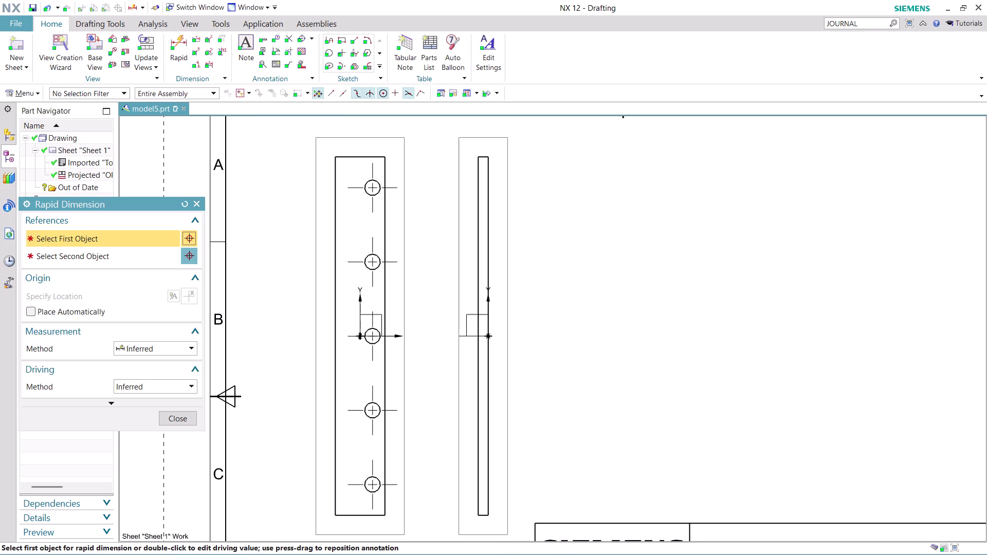
click(337, 229)
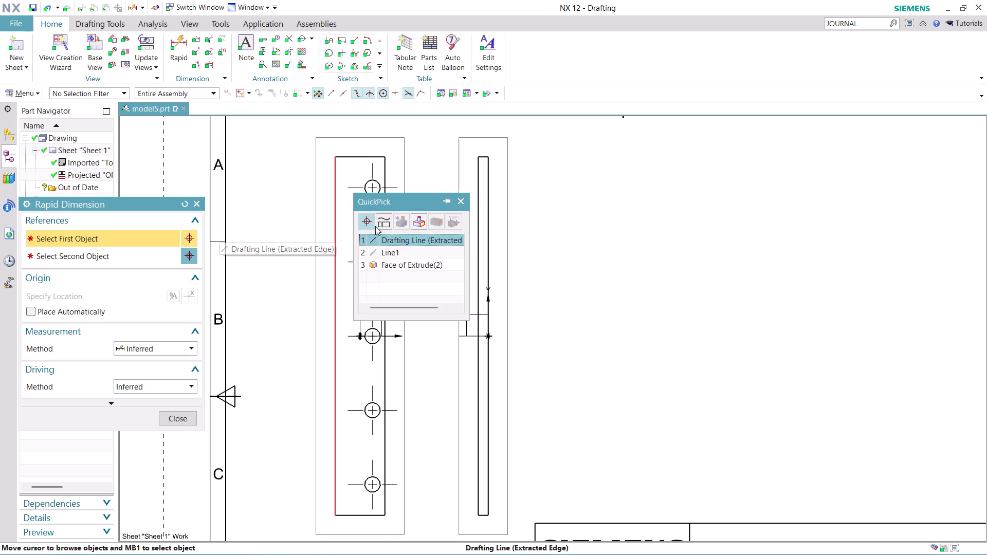
click(408, 241)
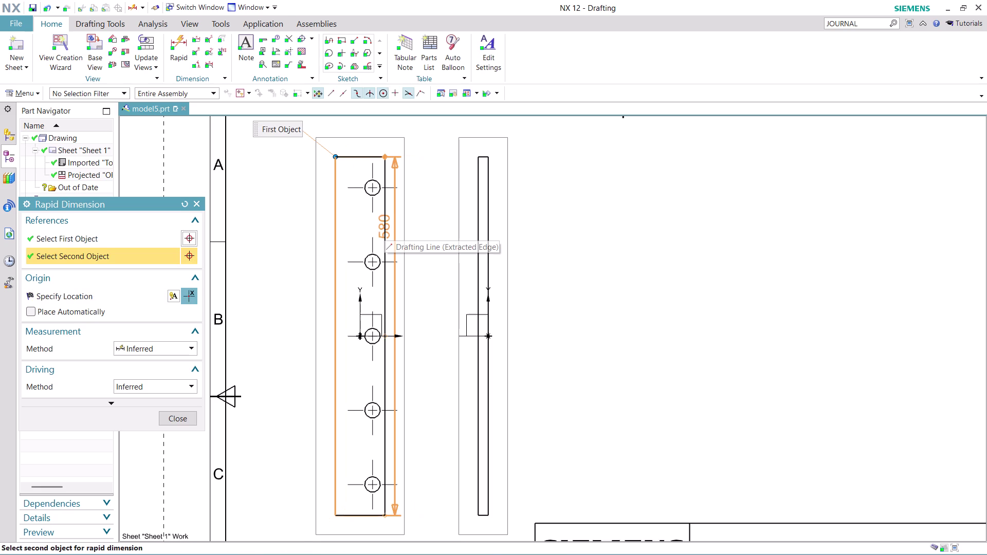
click(387, 207)
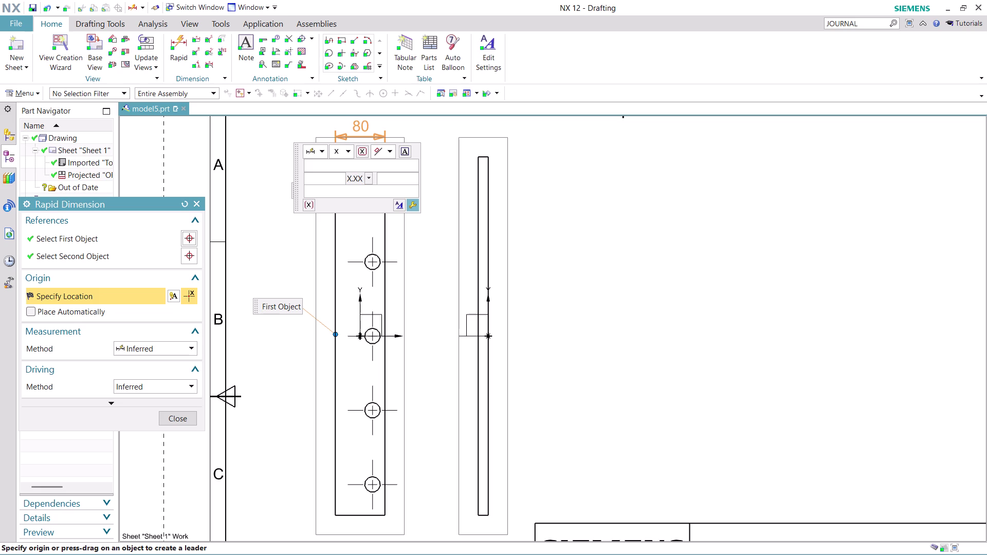
click(363, 138)
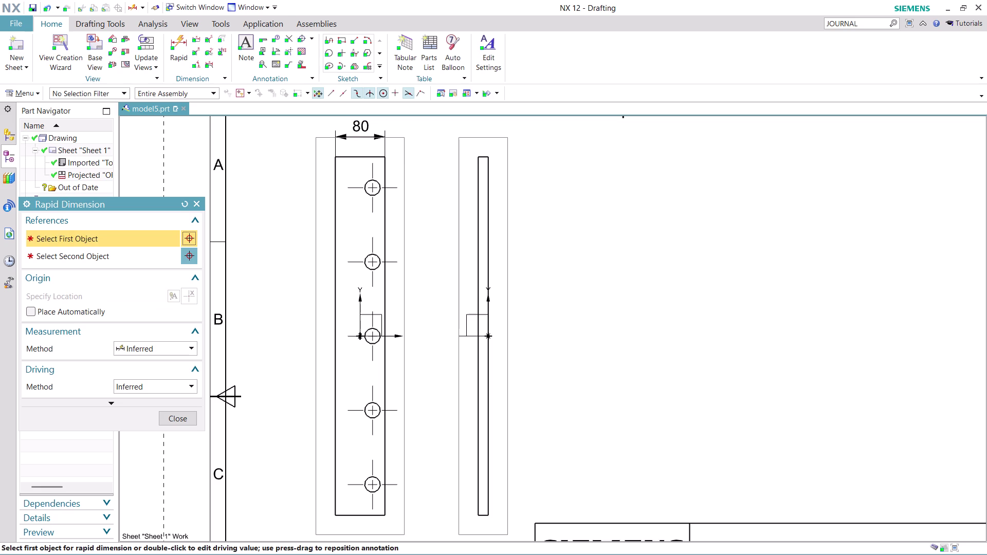
click(353, 514)
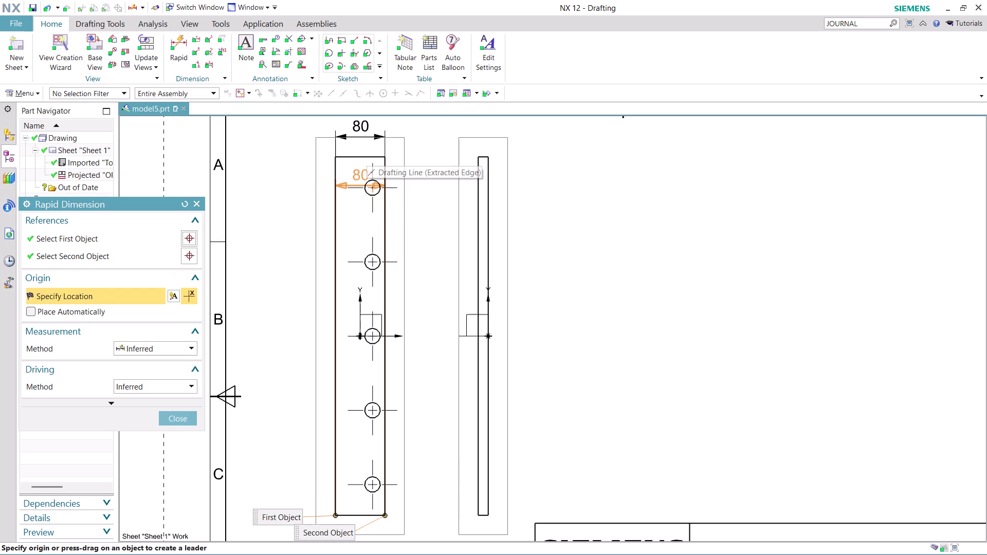
click(355, 159)
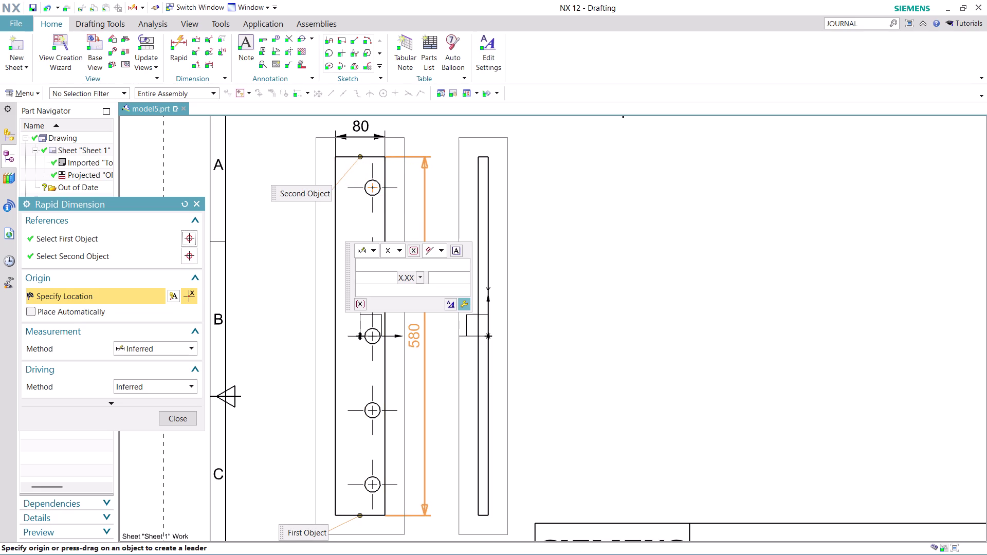
click(414, 329)
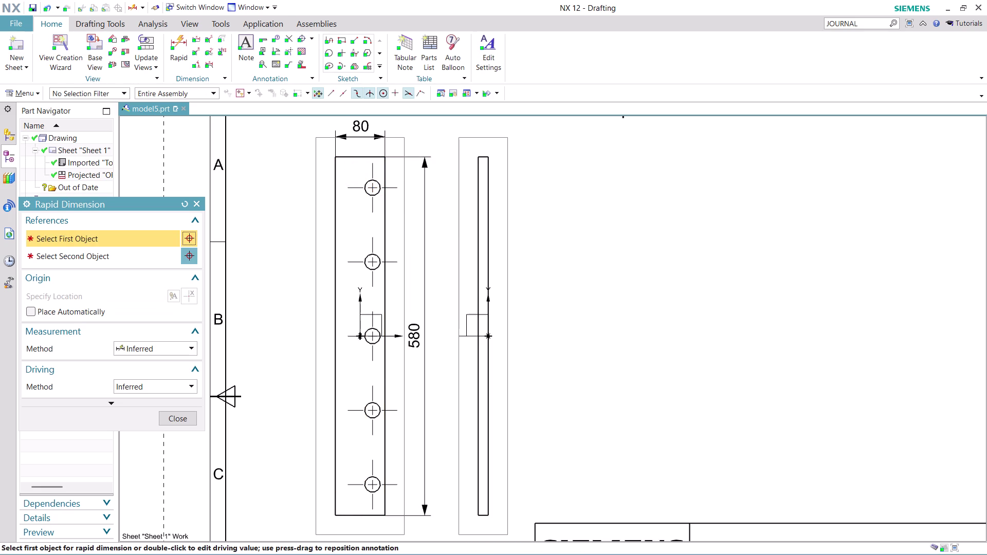
scroll(up, 3)
scroll(up, 3)
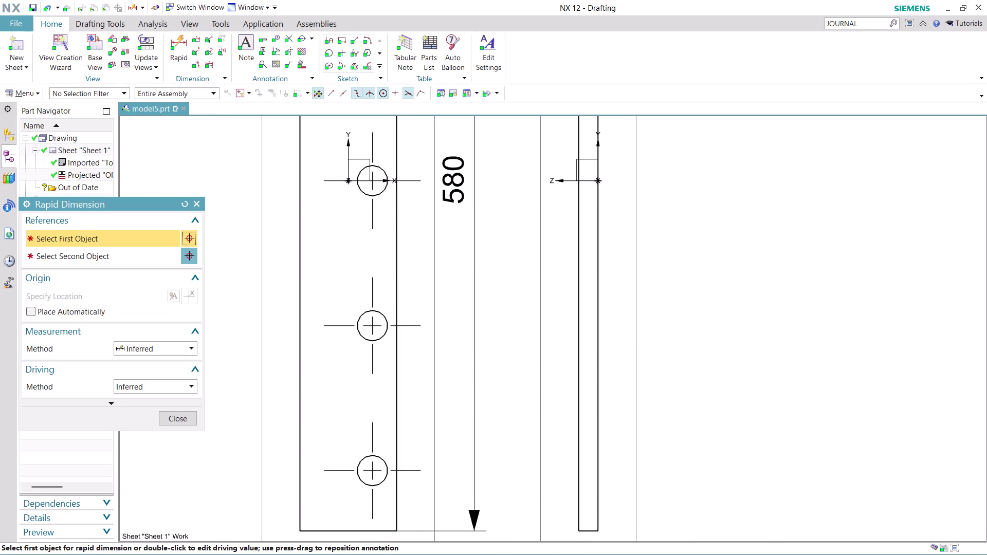
Place a diametral Ø25,2 dimension to the left of the bottom hole.
click(194, 54)
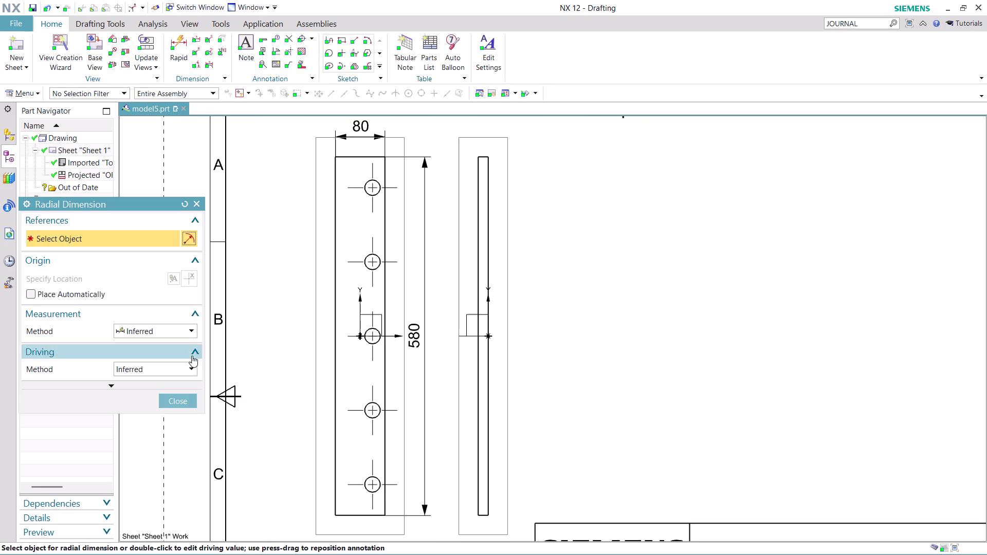
click(191, 331)
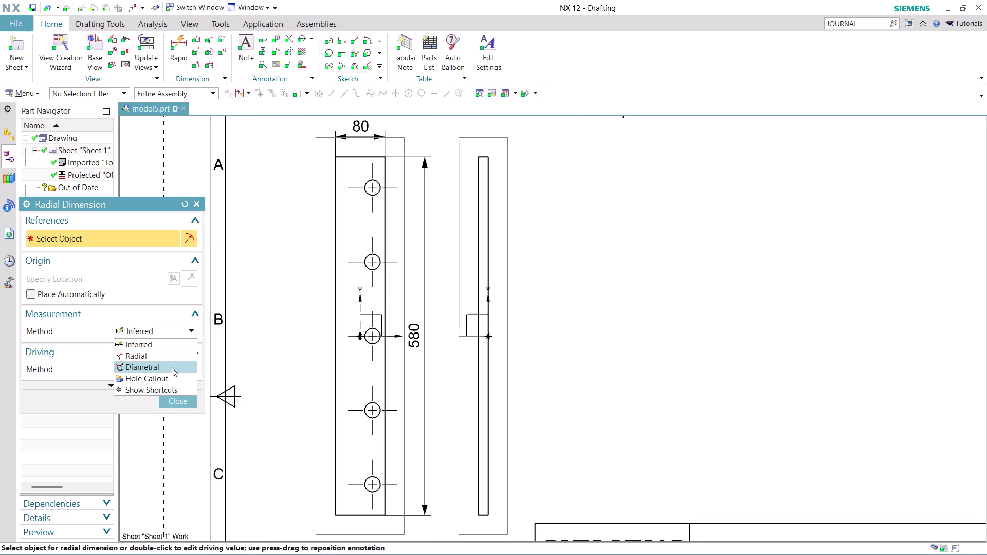
click(172, 368)
scroll(down, 3)
scroll(up, 3)
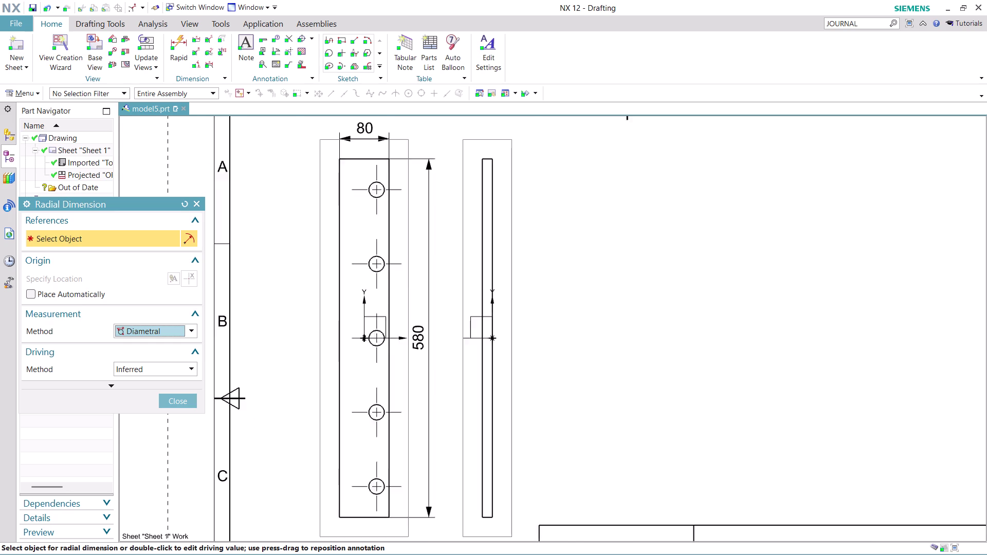
scroll(up, 3)
click(375, 463)
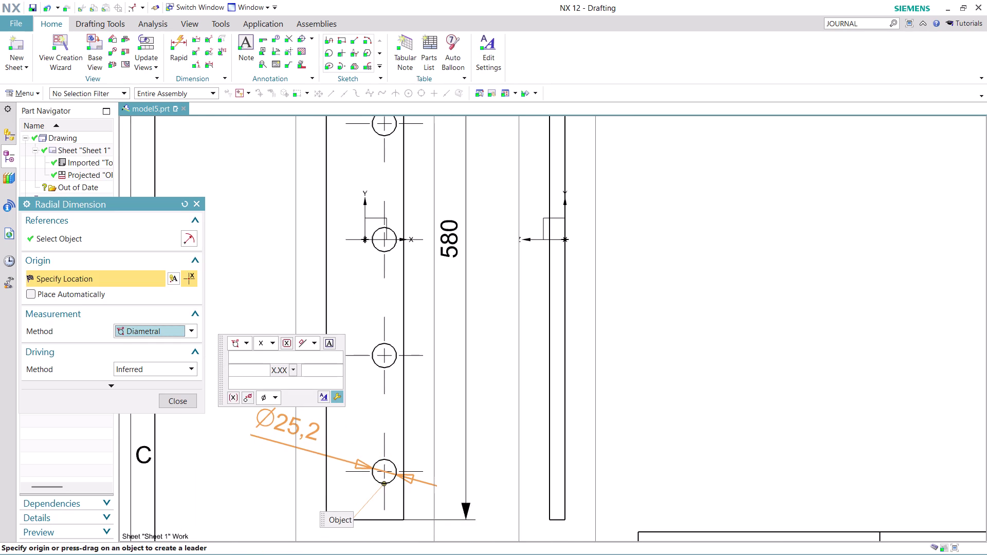
click(285, 419)
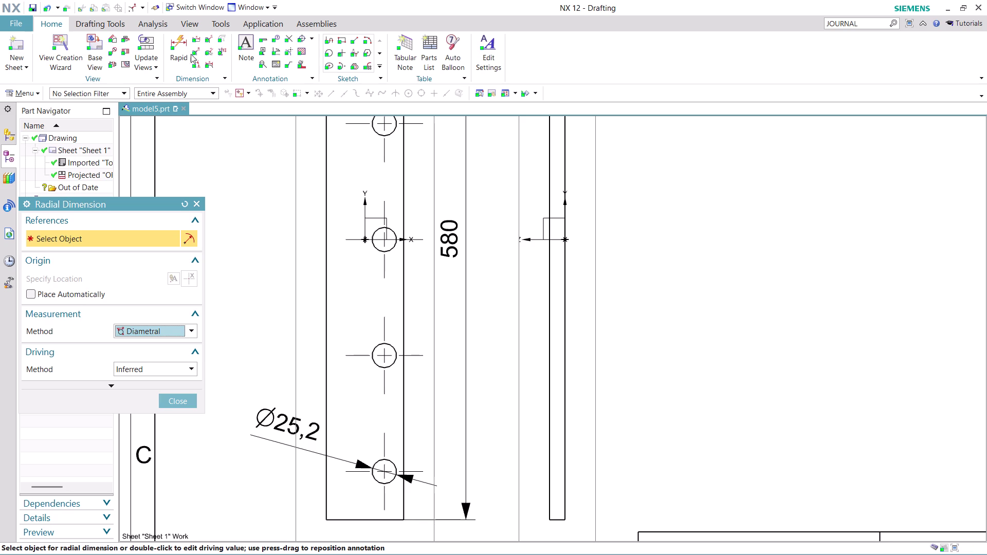
click(182, 39)
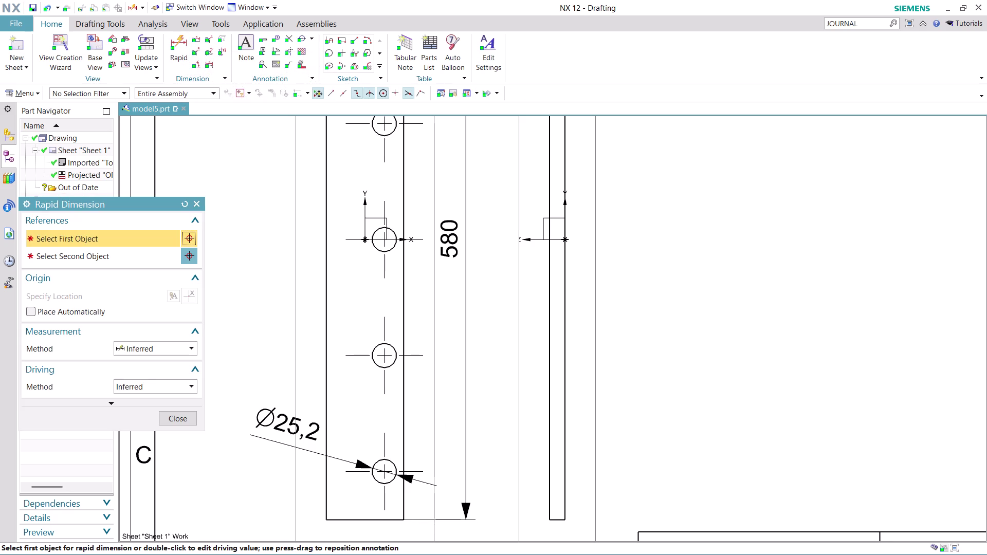
Dimension the 120 spacing between the bottom hole and the next hole centre.
click(384, 471)
click(383, 356)
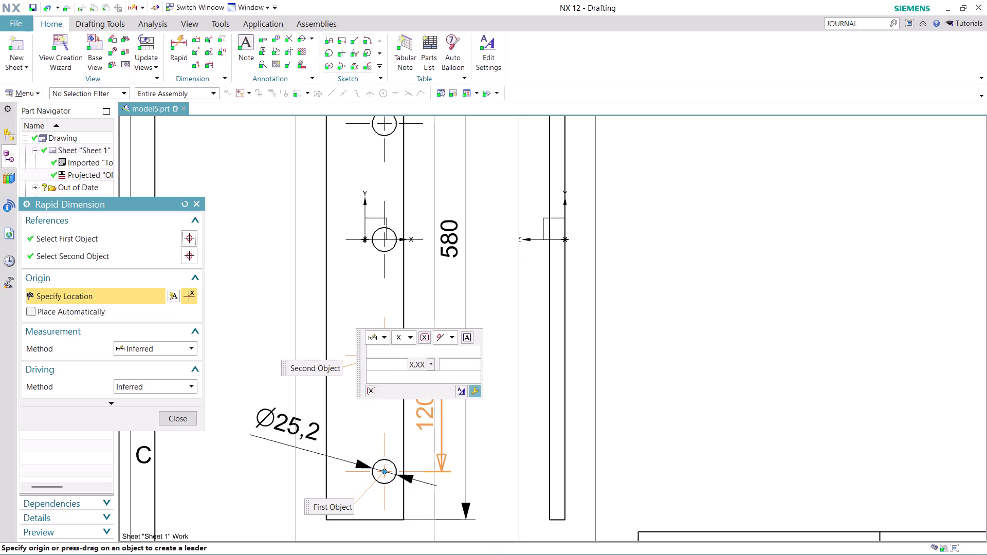
click(425, 416)
scroll(down, 3)
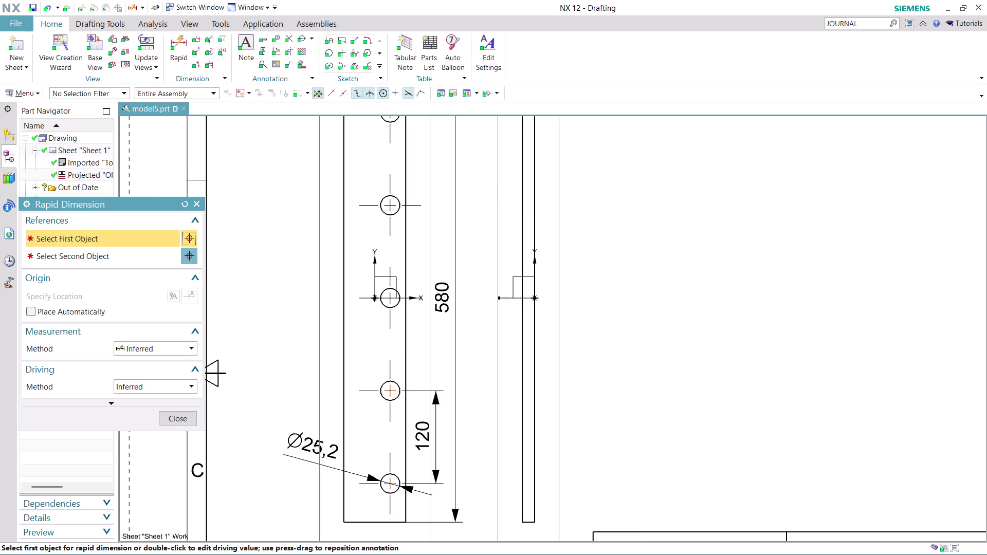
scroll(up, 3)
scroll(down, 3)
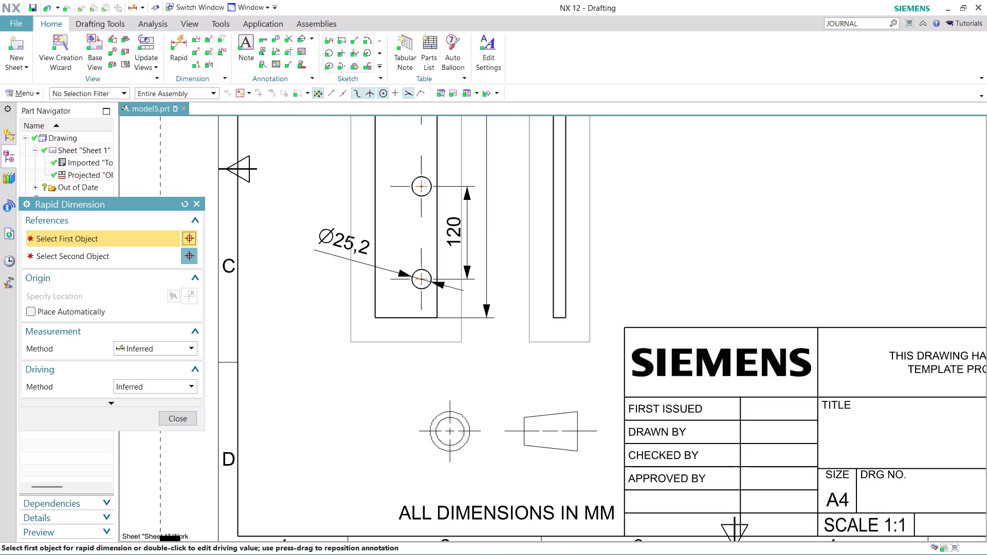
scroll(down, 3)
scroll(up, 3)
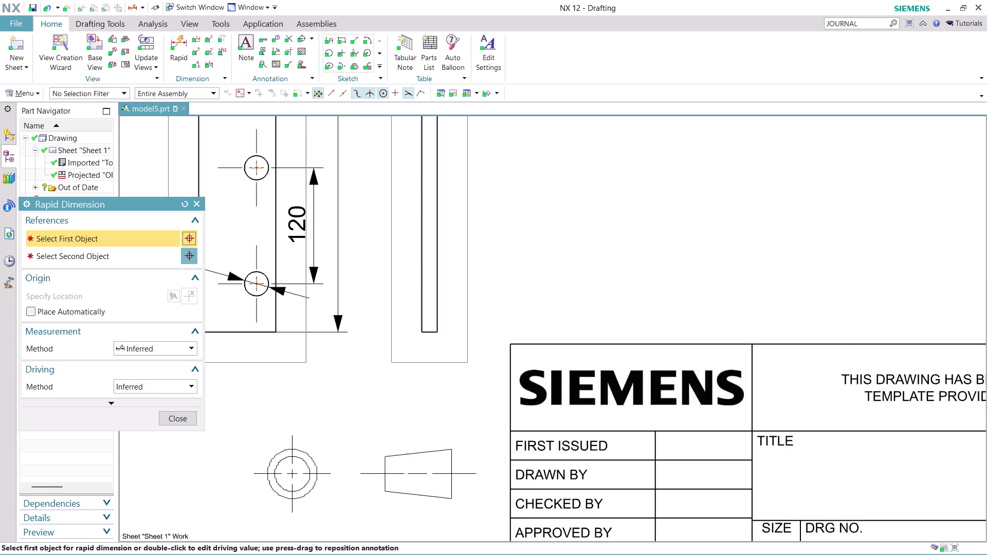
scroll(down, 3)
Dimension the 50 offset from the top hole centre to the plate's top edge.
middle_drag(640, 207, 561, 346)
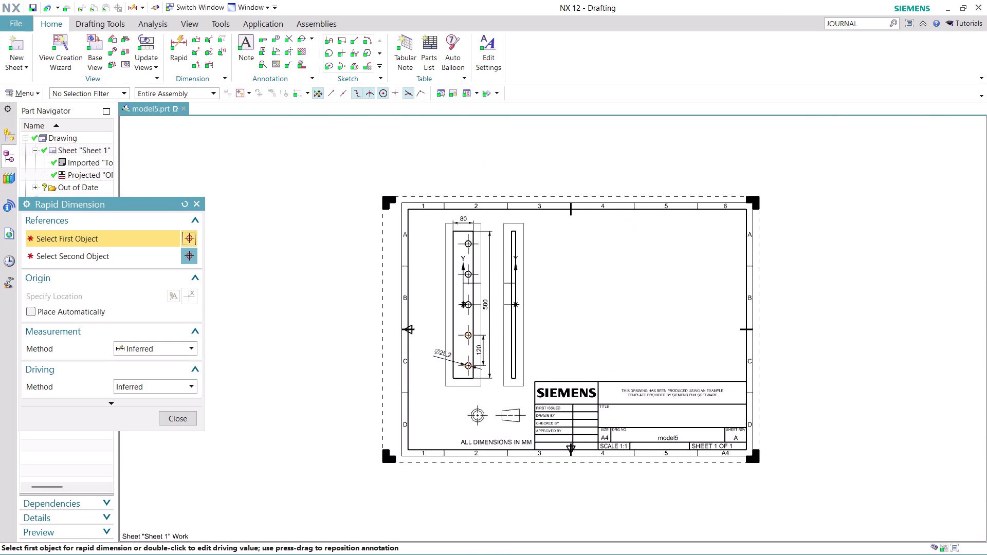
scroll(up, 3)
scroll(up, 3)
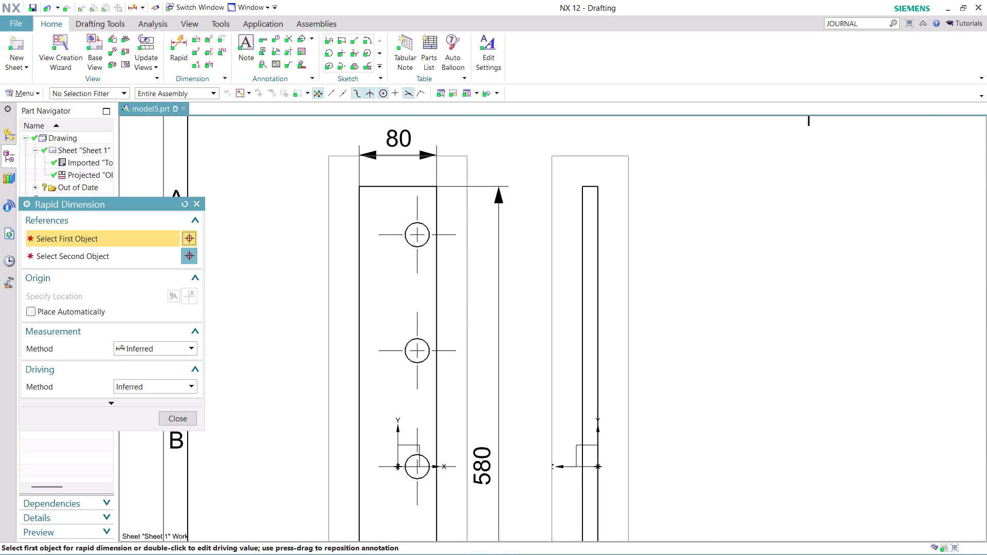
scroll(up, 3)
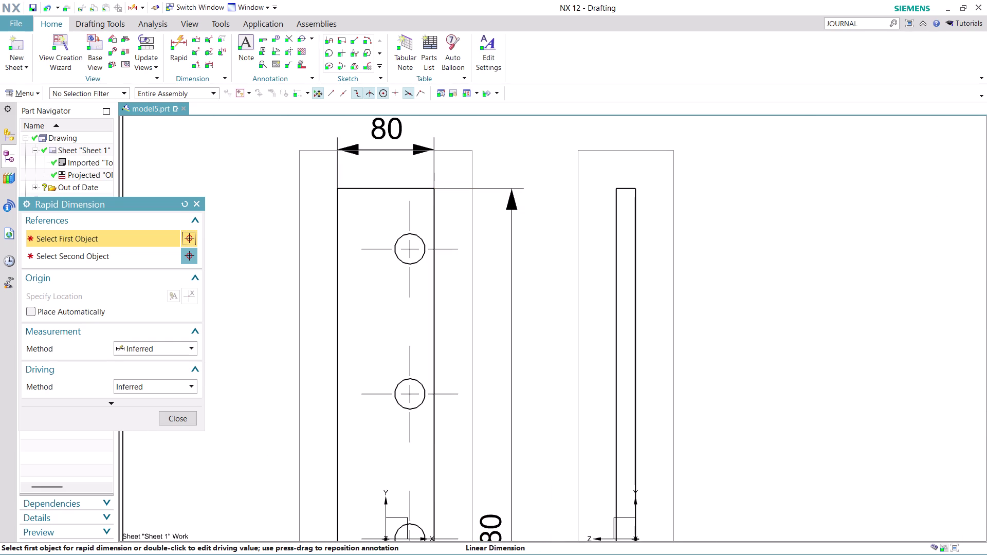
click(409, 249)
click(411, 187)
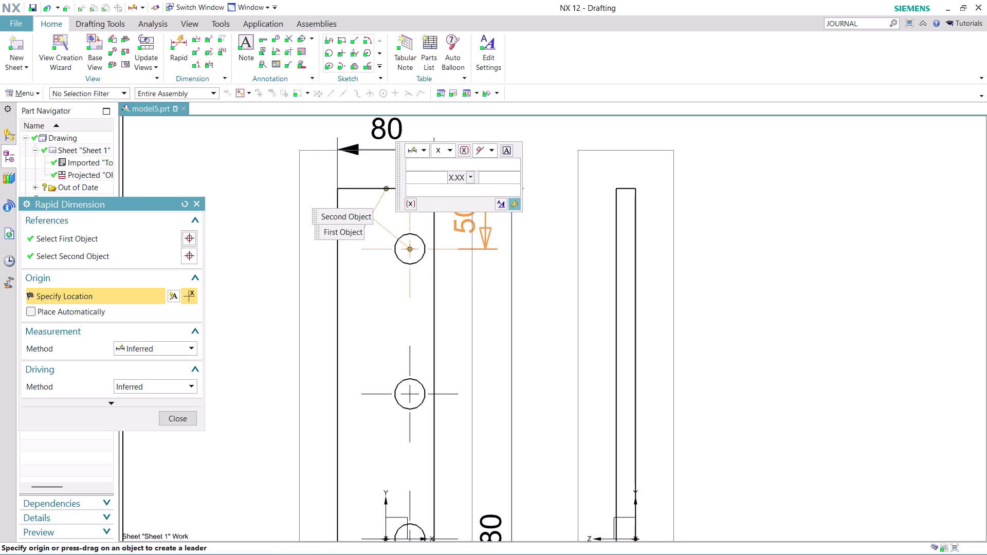
click(464, 229)
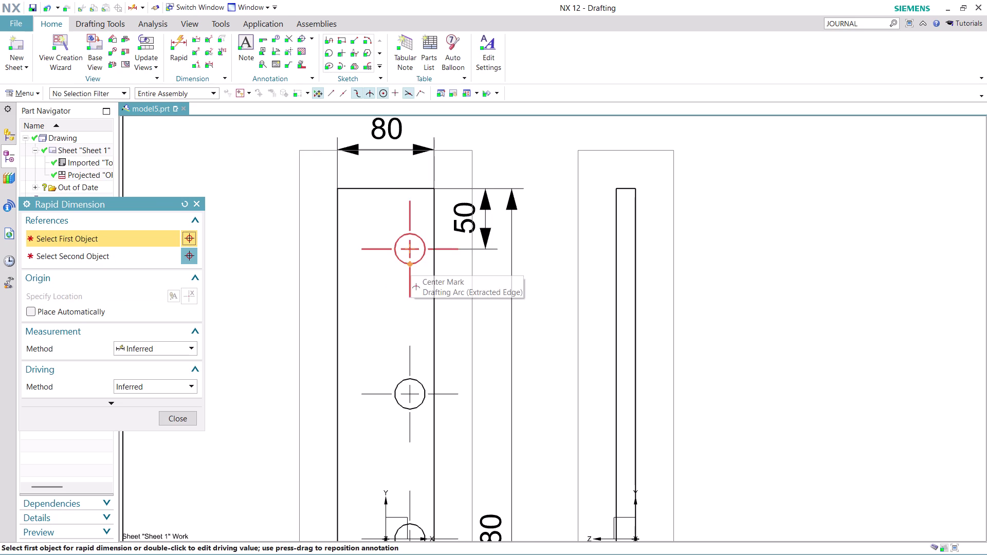
Dimension the 20 offset from the bottom hole centre to the plate edge, below the front view.
scroll(down, 3)
scroll(down, 3)
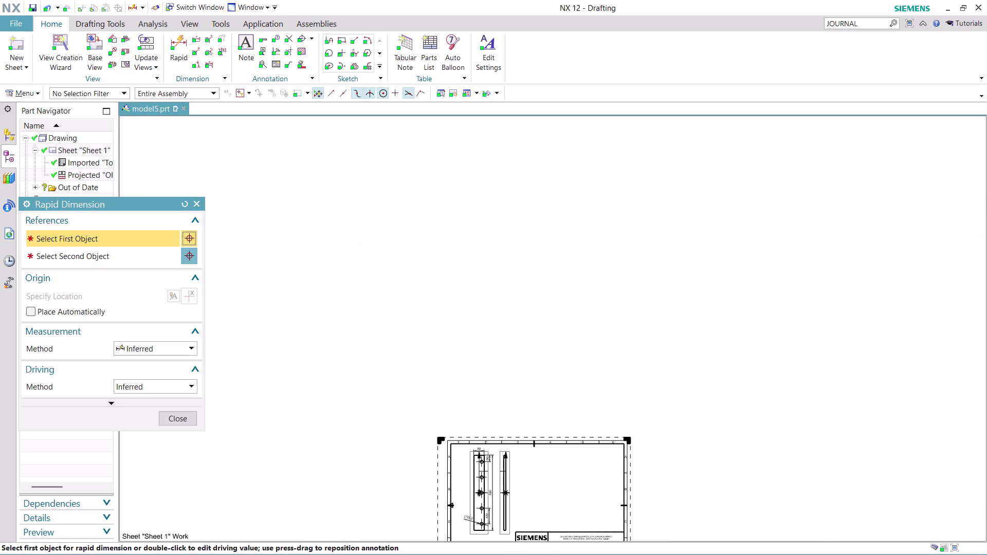
scroll(up, 3)
scroll(down, 3)
scroll(up, 3)
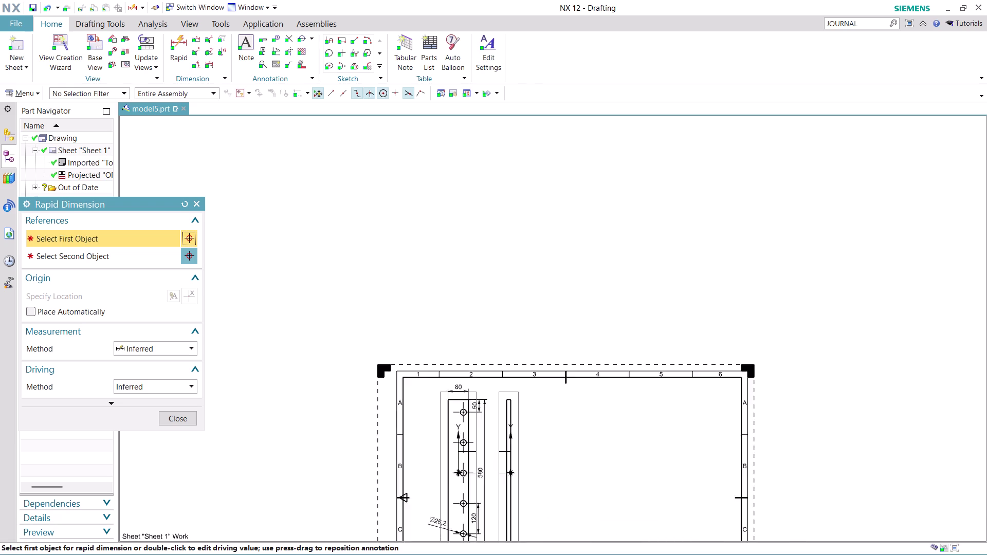
scroll(up, 3)
middle_drag(566, 457, 547, 264)
scroll(up, 3)
scroll(up, 3)
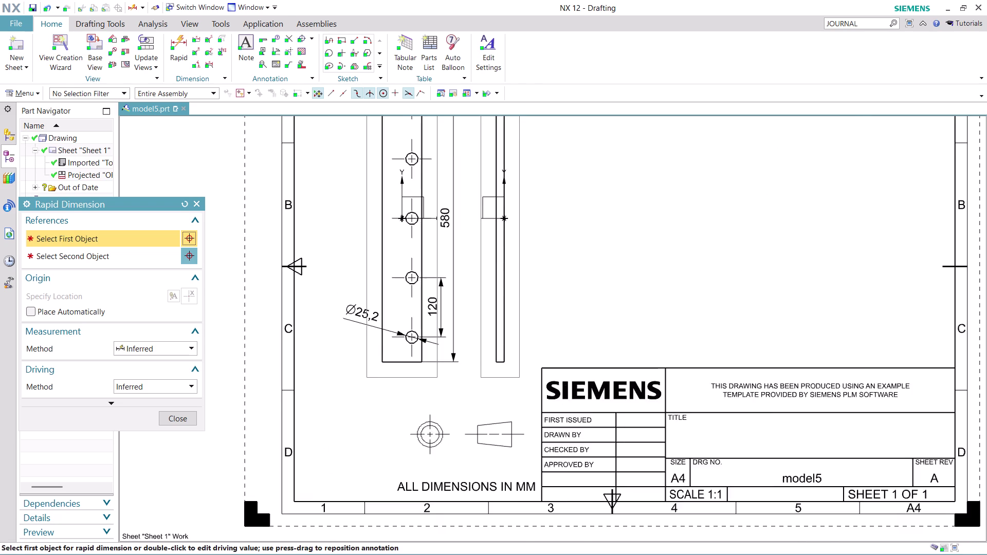
scroll(up, 3)
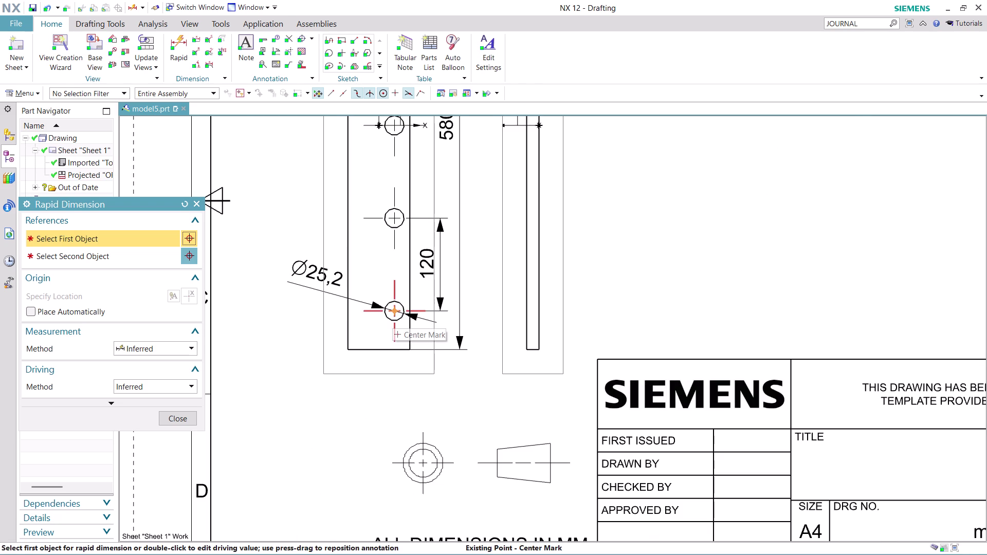
click(395, 309)
click(410, 332)
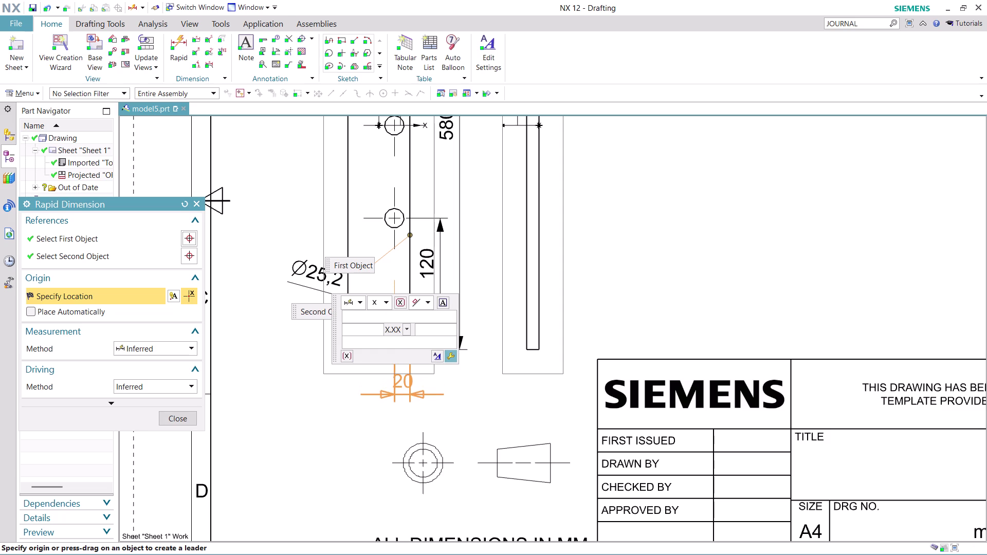
click(400, 381)
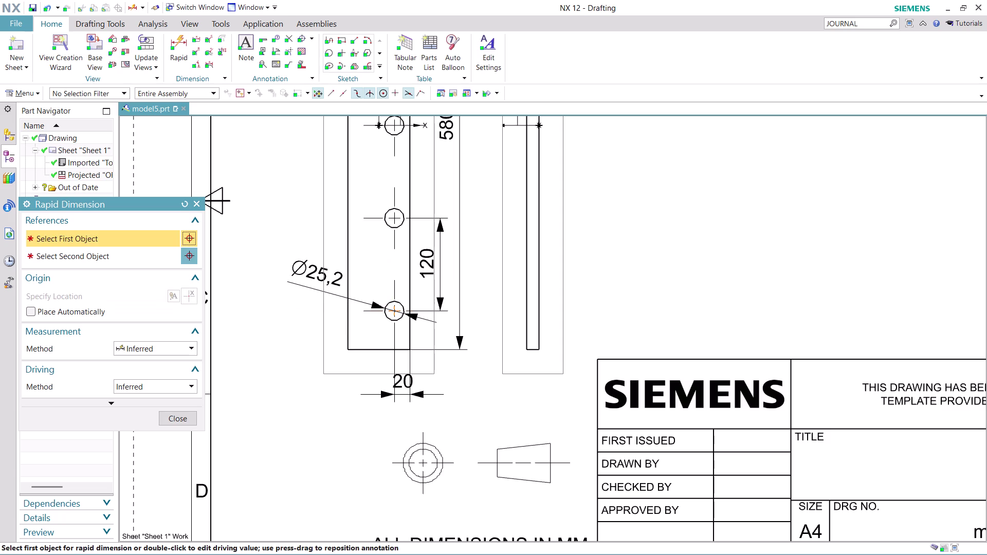
Dimension the 16 plate thickness below the side view.
scroll(up, 3)
scroll(down, 3)
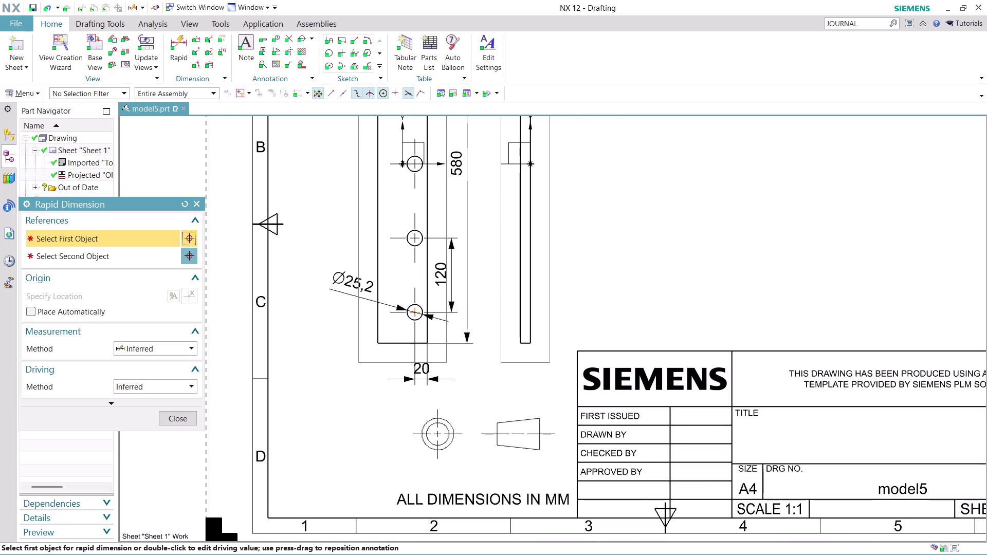
scroll(down, 3)
scroll(up, 3)
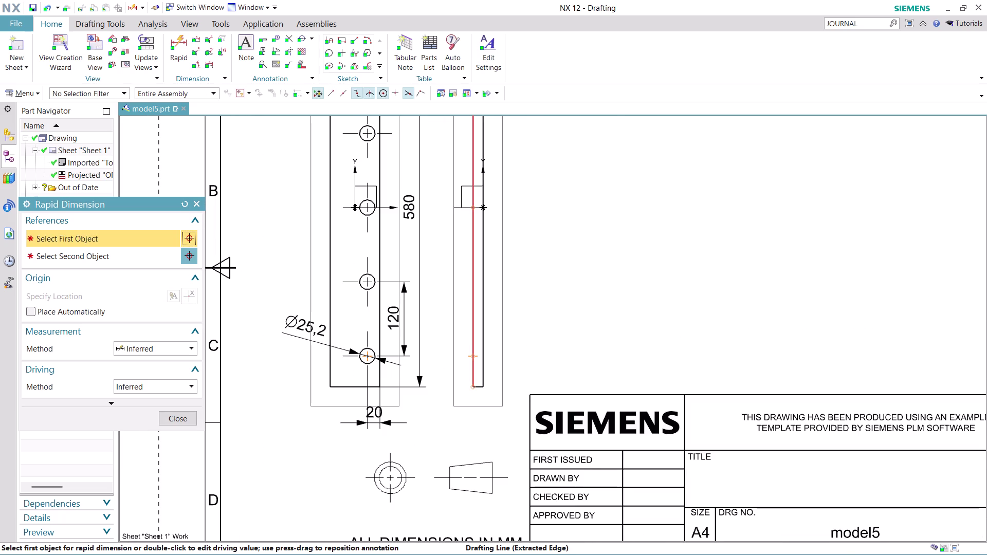
click(476, 347)
click(482, 346)
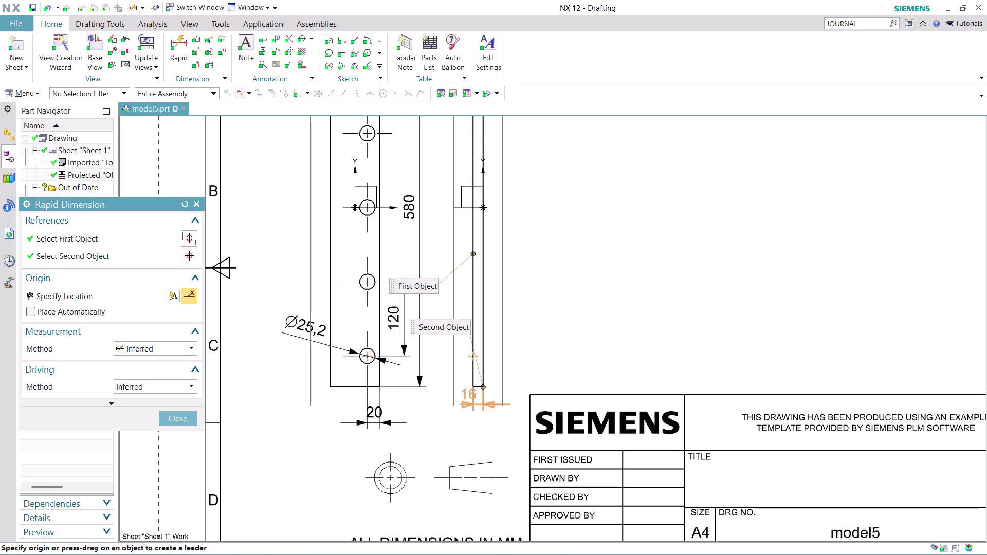
click(452, 417)
scroll(down, 3)
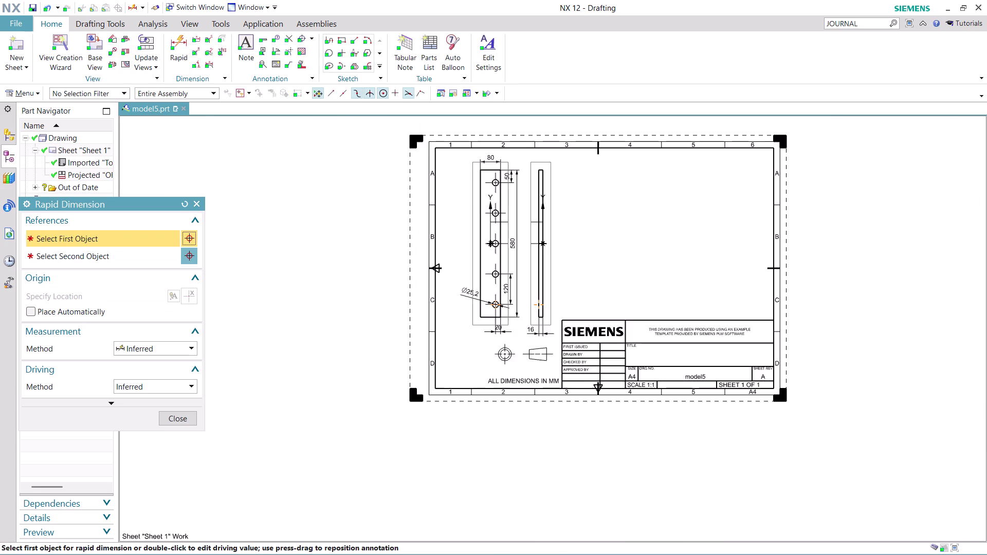
Pick the two lowest hole centres for a spacing dimension and bring up Appended Text.
scroll(up, 3)
scroll(up, 3)
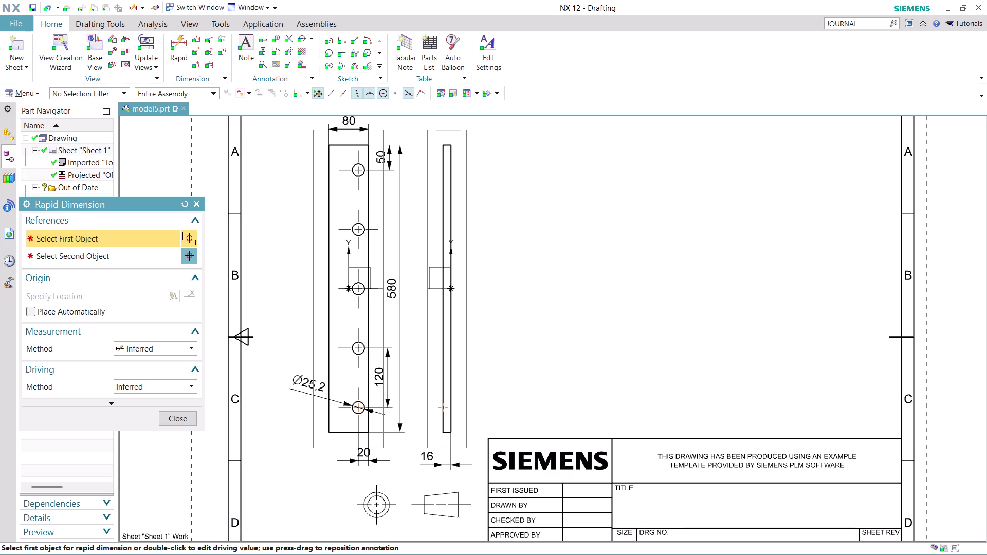
double_click(384, 373)
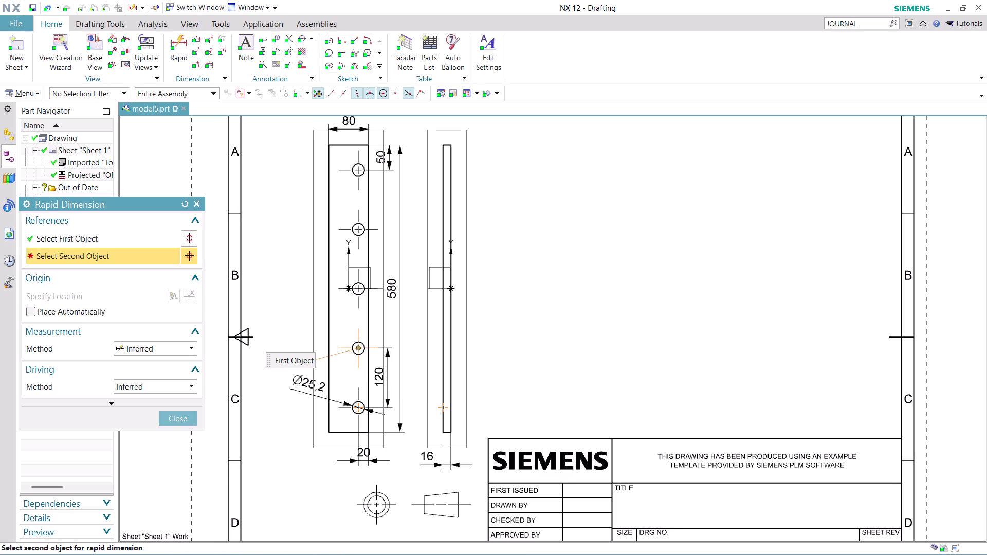
double_click(383, 378)
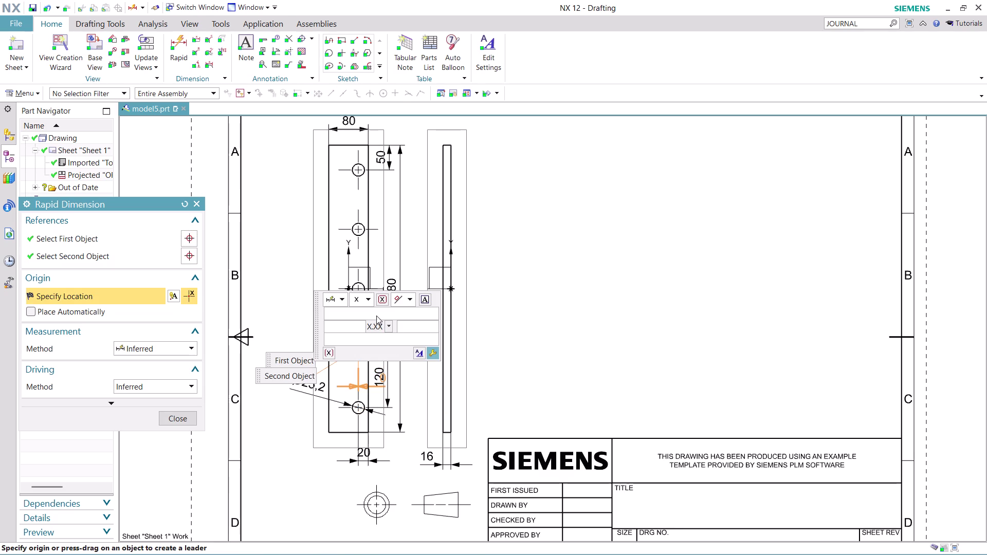
click(425, 299)
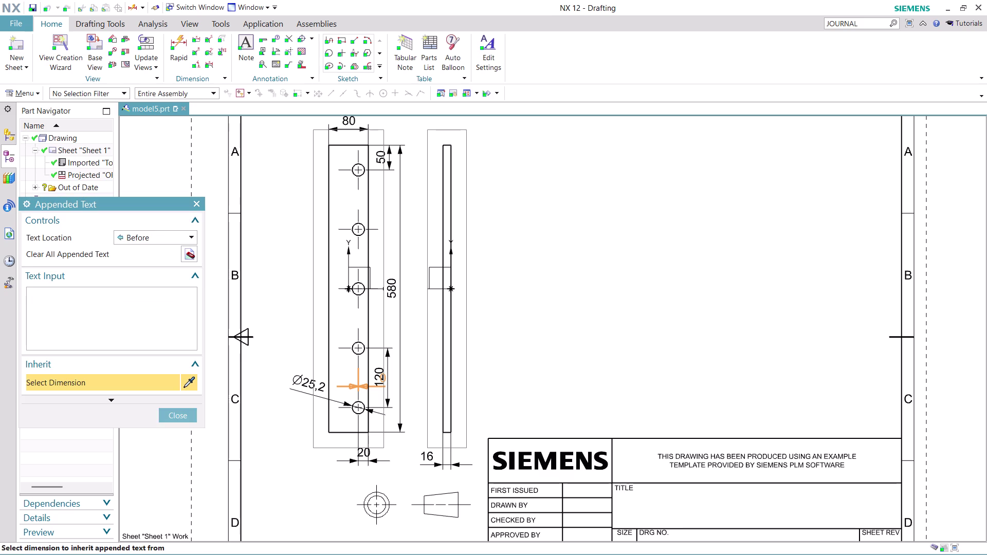
Type '(4X' as appended text after the value, then cancel the unfinished dimension.
click(191, 235)
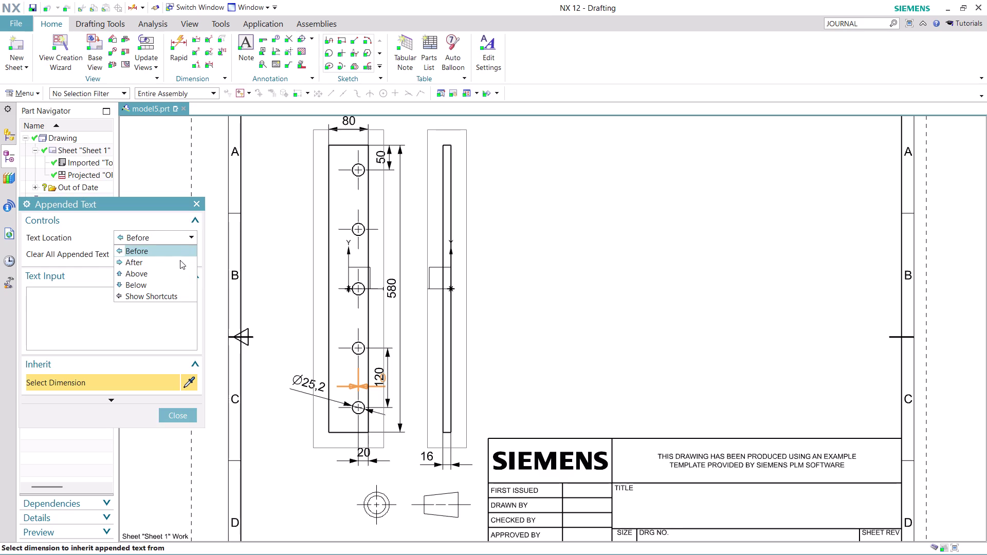
click(179, 264)
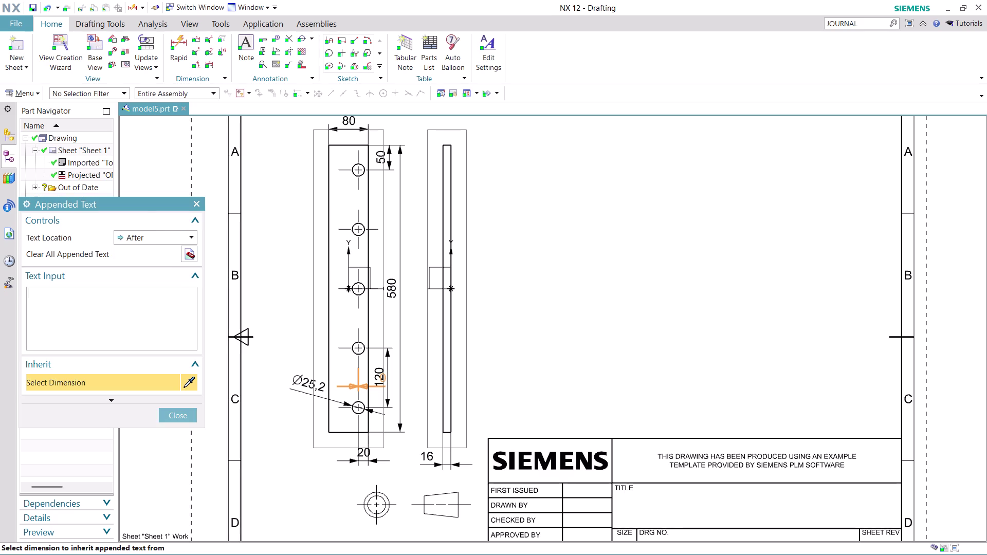
key(shift+parenleft)
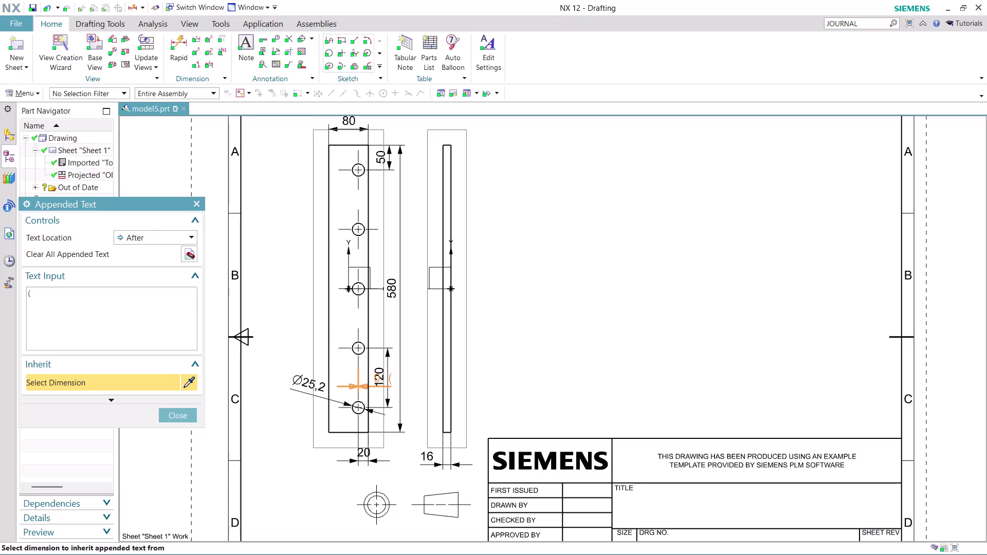
key(4)
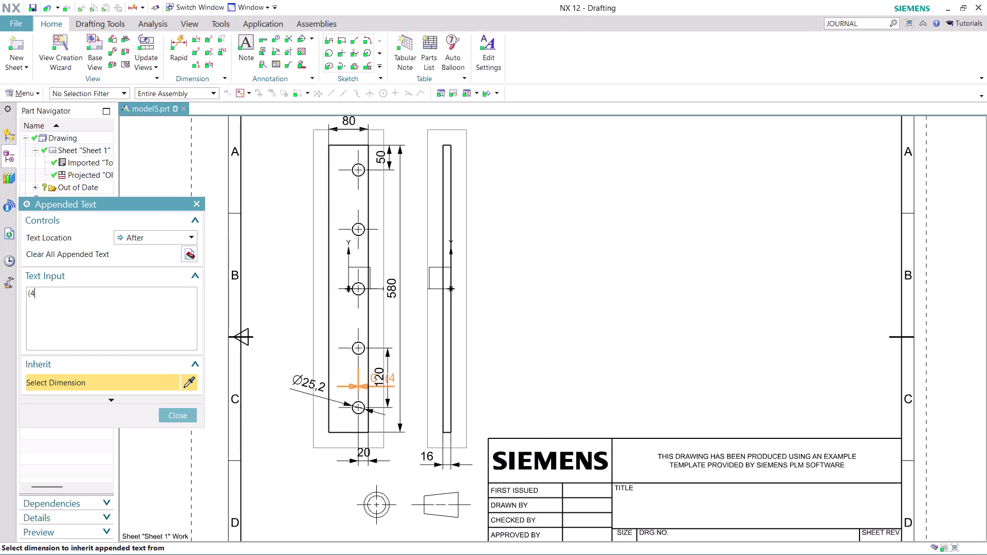
key(x)
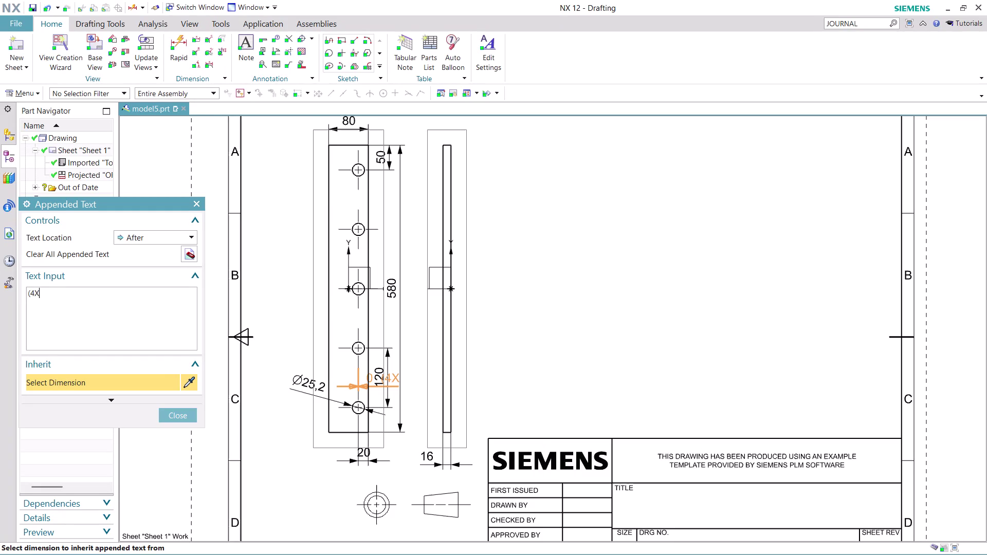
click(172, 414)
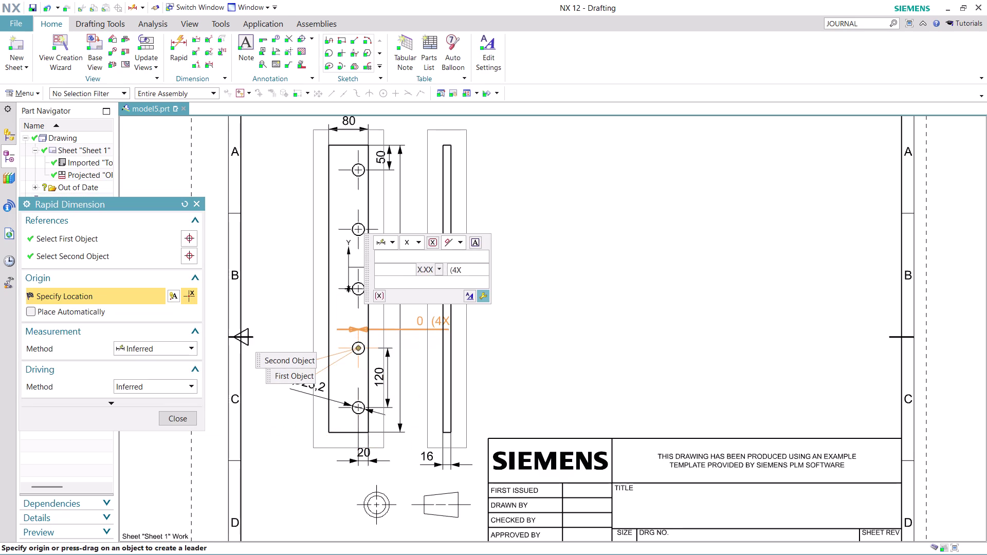
key(Escape)
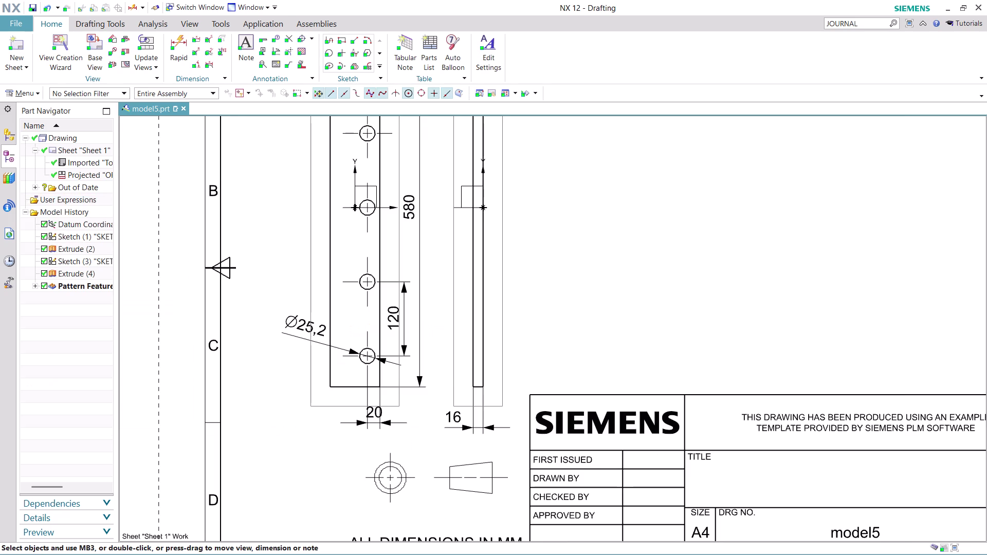
Open the 120 hole-spacing dimension for editing.
click(396, 317)
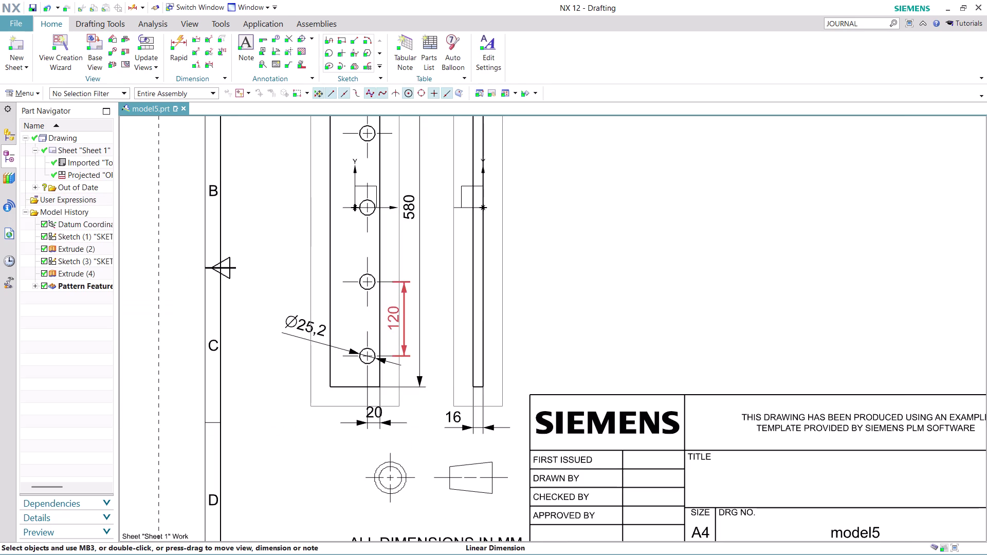
key(Escape)
click(395, 317)
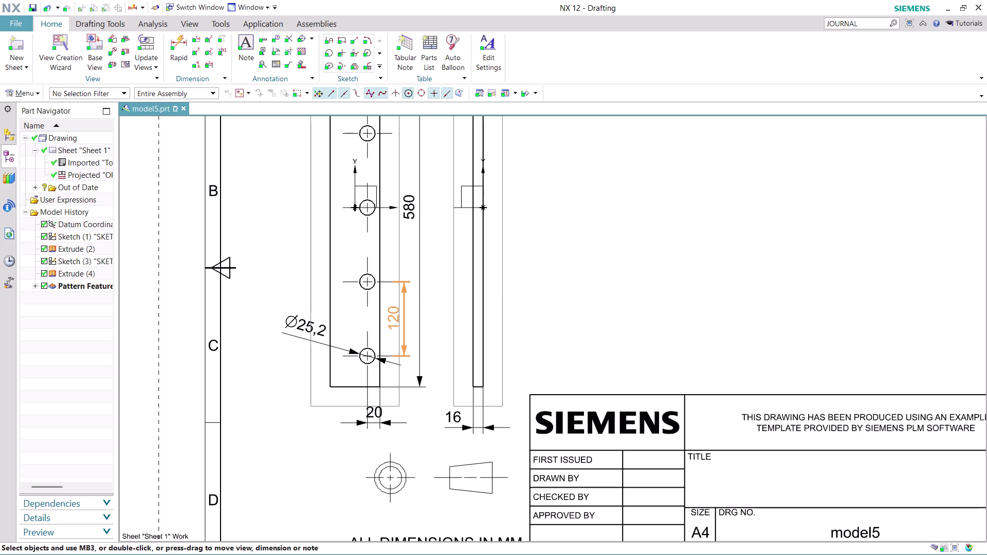
click(396, 317)
click(396, 317)
double_click(396, 316)
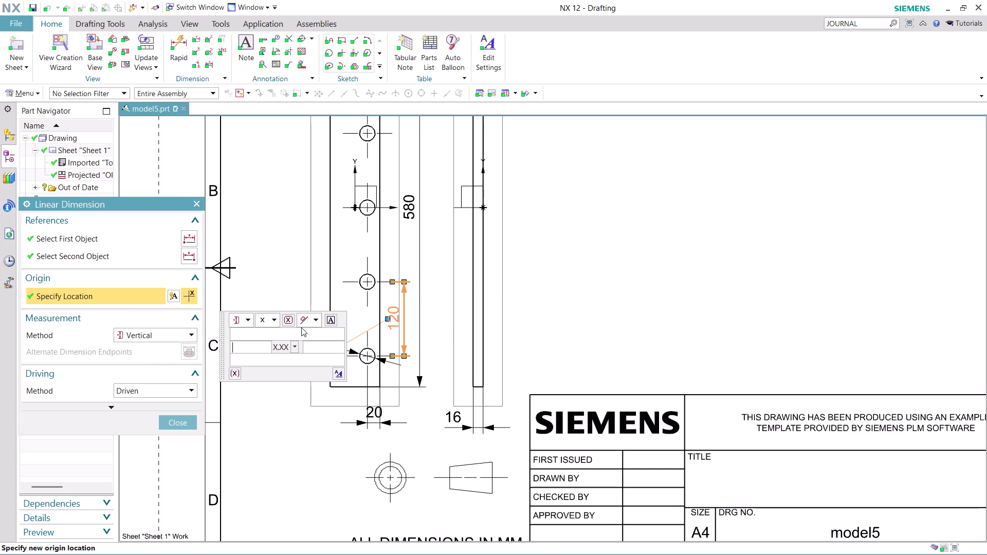
Append '(4X)' to the 120 dimension and finish the edit.
click(327, 318)
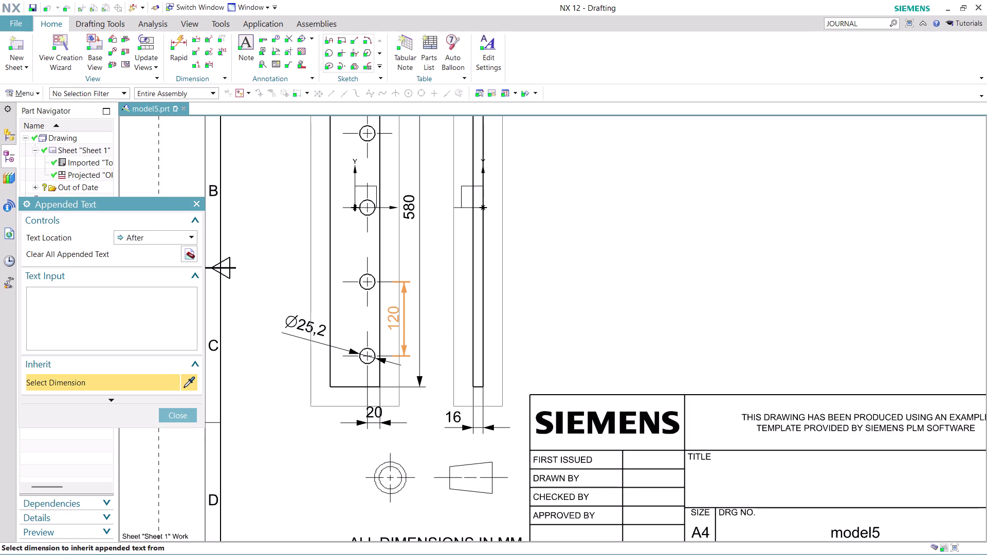
key(shift+parenleft)
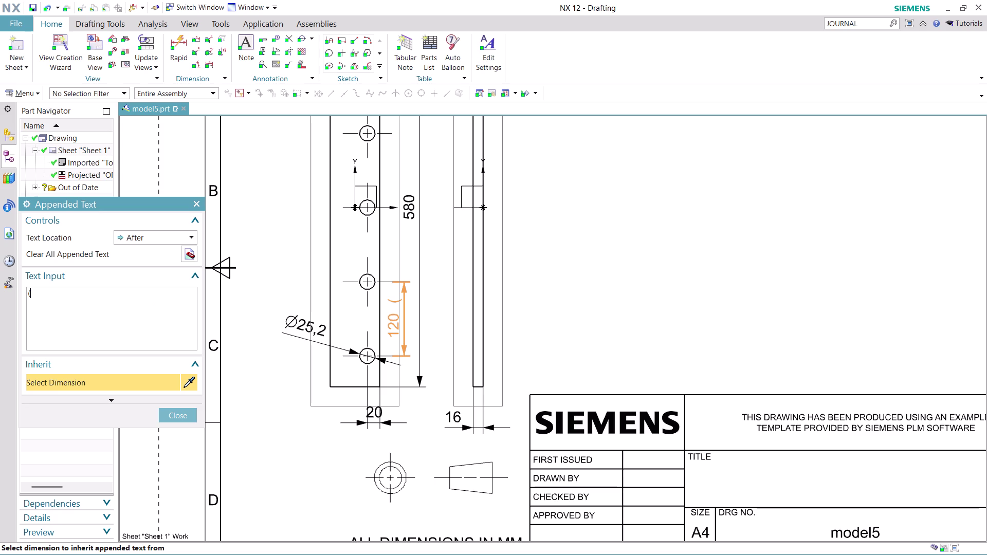
key(4)
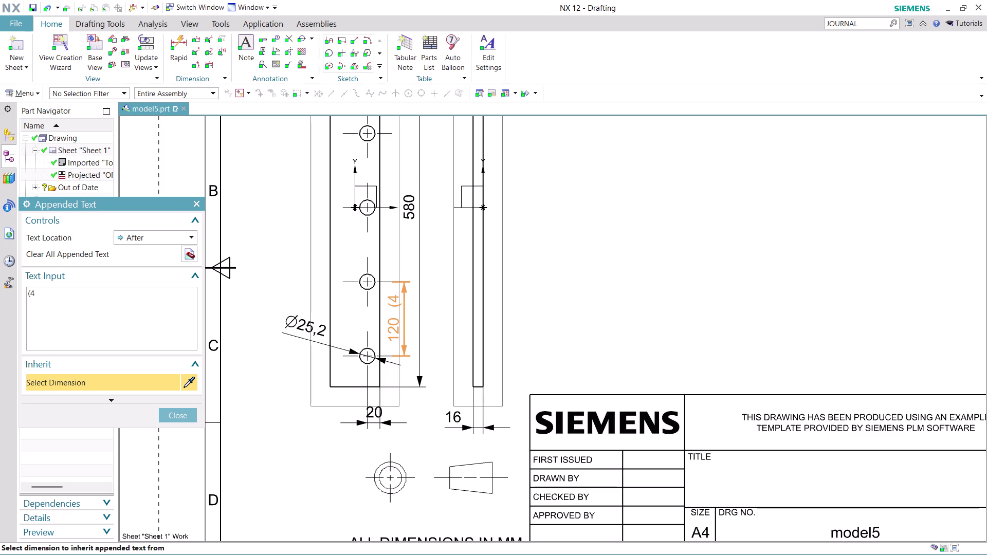
key(x)
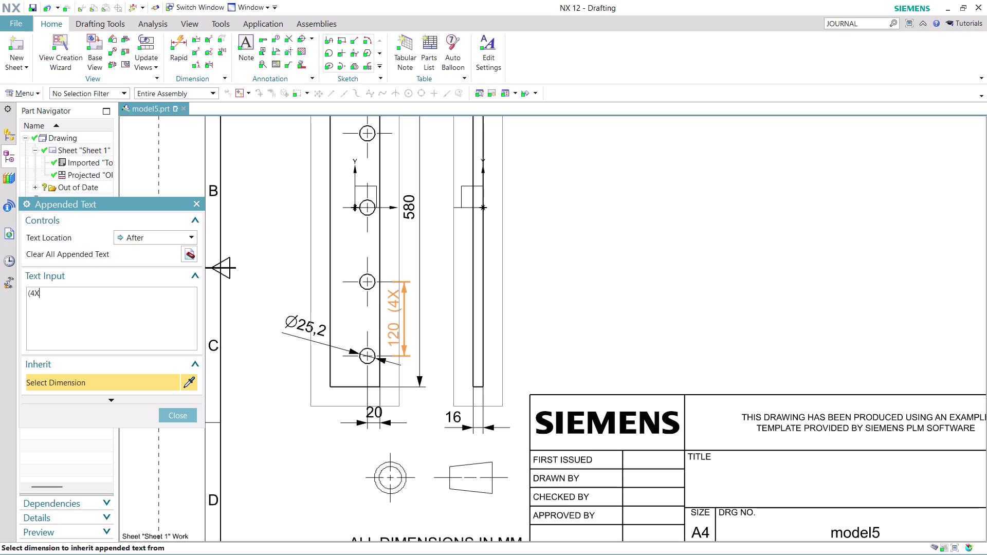
key(shift+parenright)
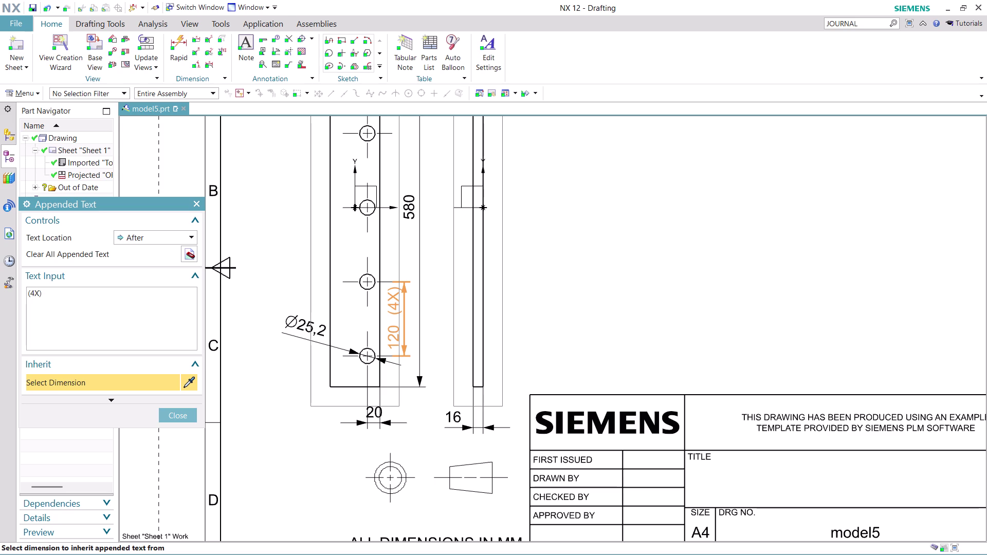
click(176, 414)
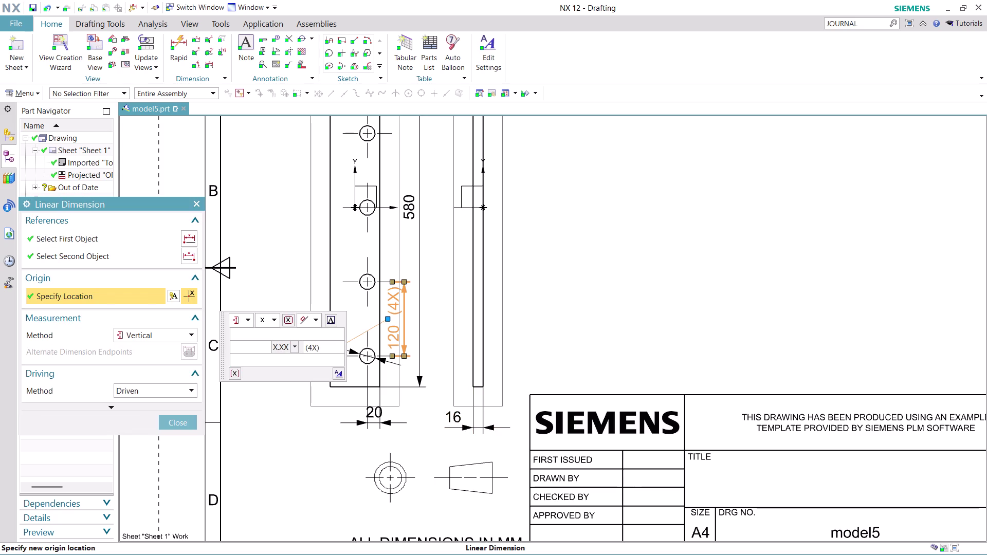
click(172, 419)
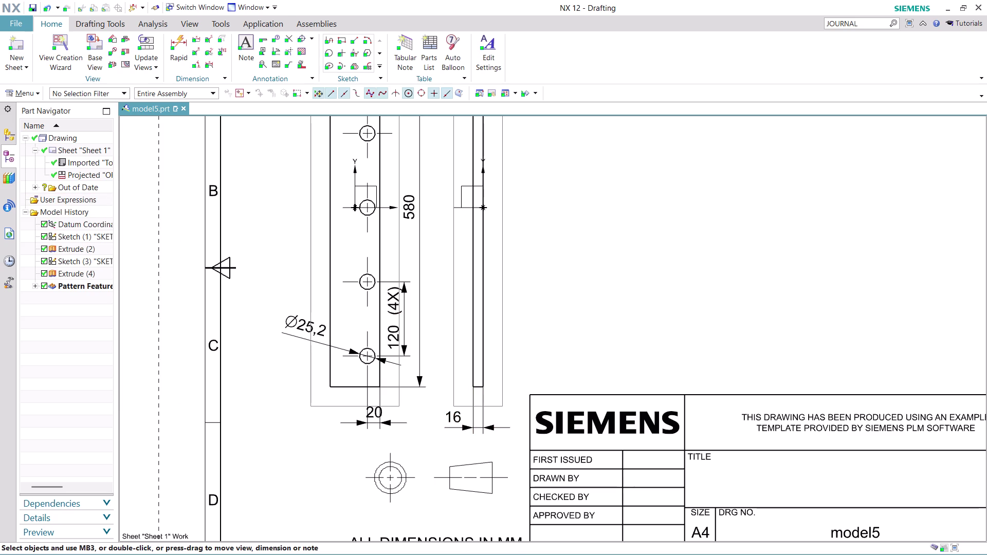
scroll(down, 3)
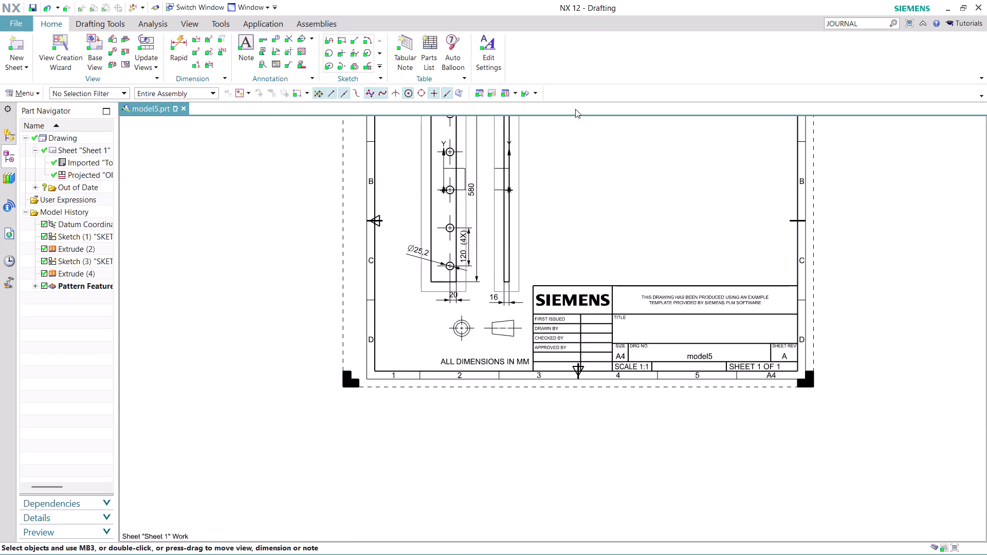
Zoom and pan in on the Ø25,2 dimension by the bottom hole and select it.
scroll(down, 3)
scroll(up, 3)
scroll(down, 3)
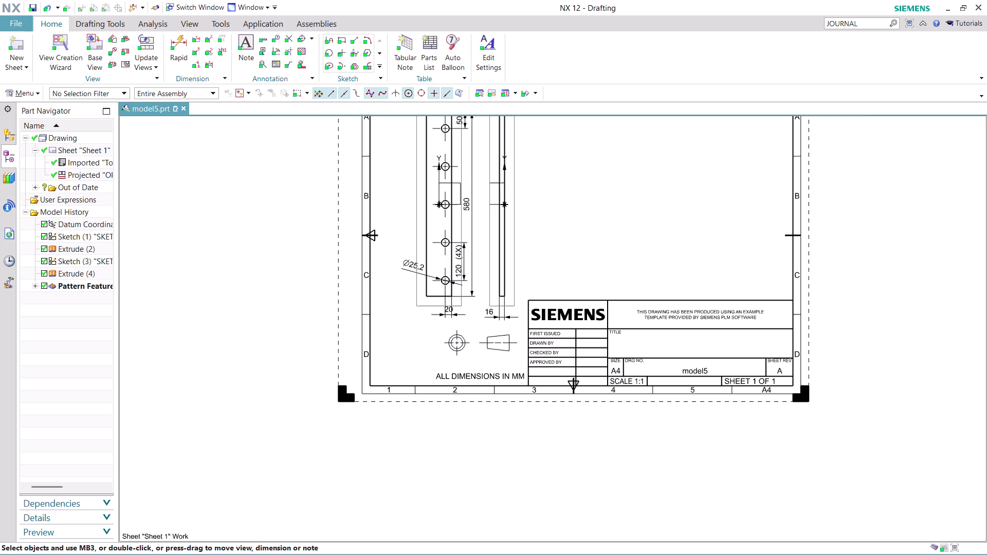
middle_drag(593, 187, 564, 254)
scroll(up, 3)
scroll(up, 3)
scroll(down, 3)
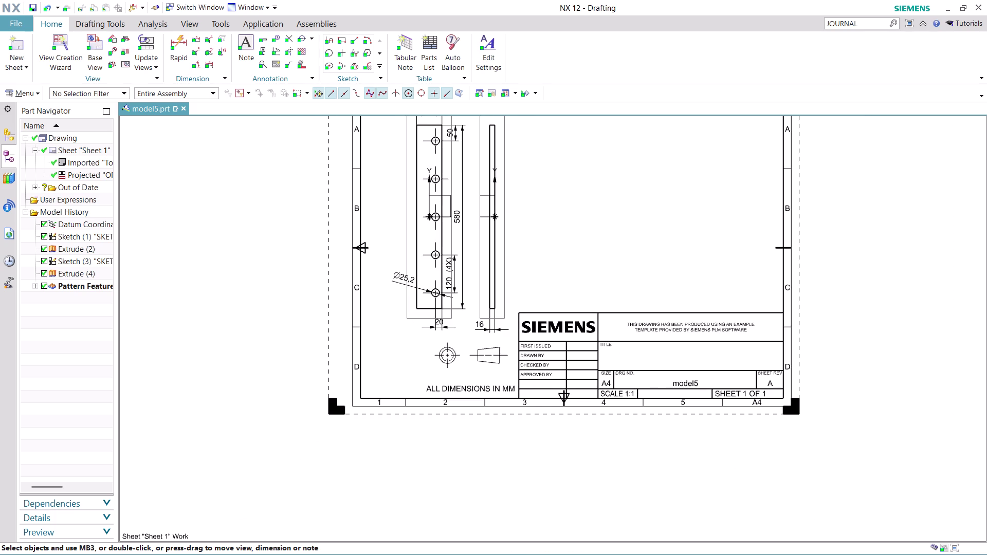
scroll(up, 3)
scroll(up, 3)
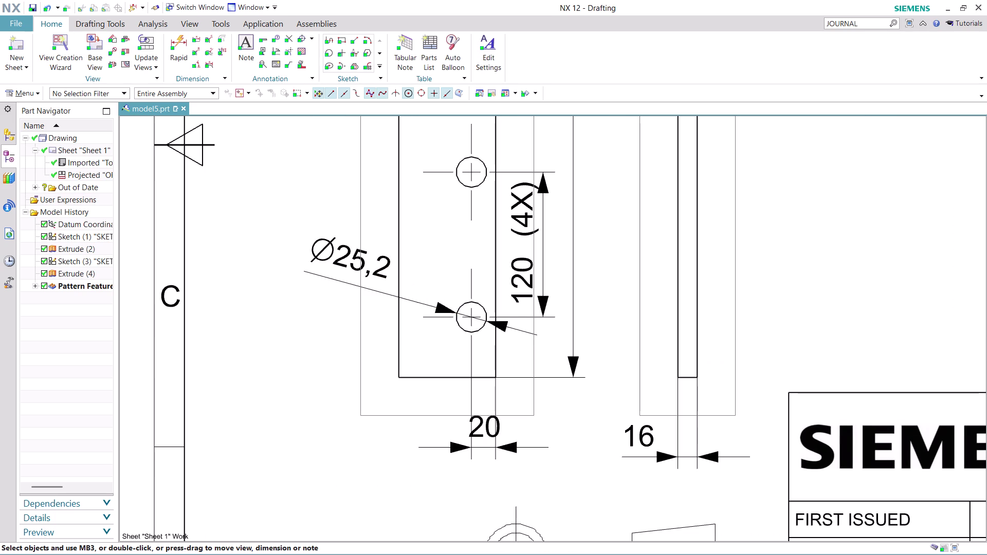
click(367, 261)
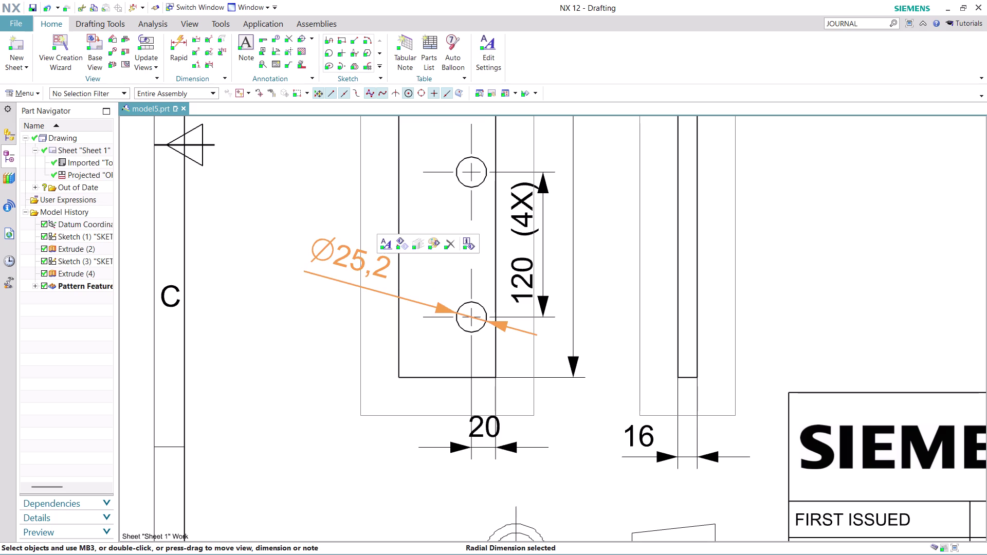
Open the Ø25,2 dimension and append '(4X)' after its value.
double_click(366, 261)
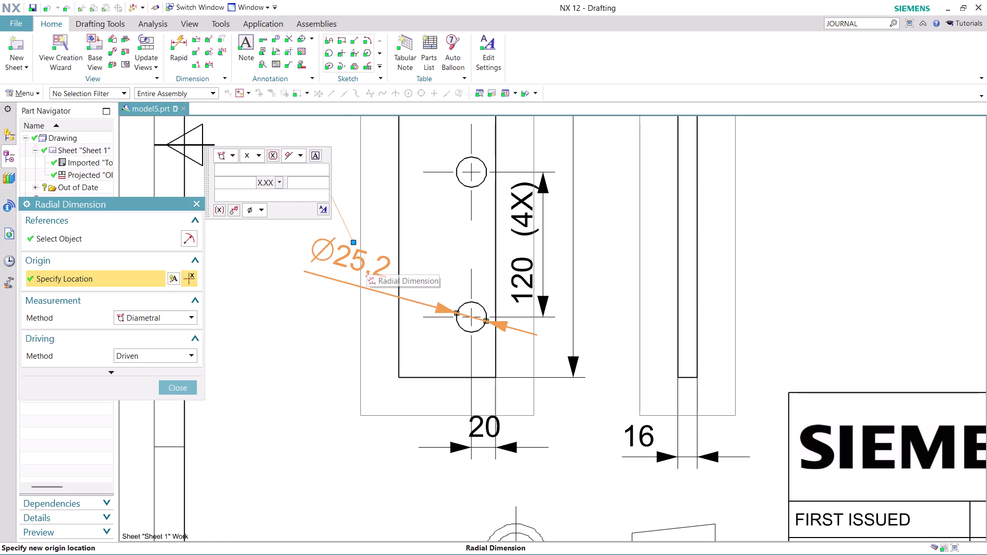
click(192, 317)
click(192, 317)
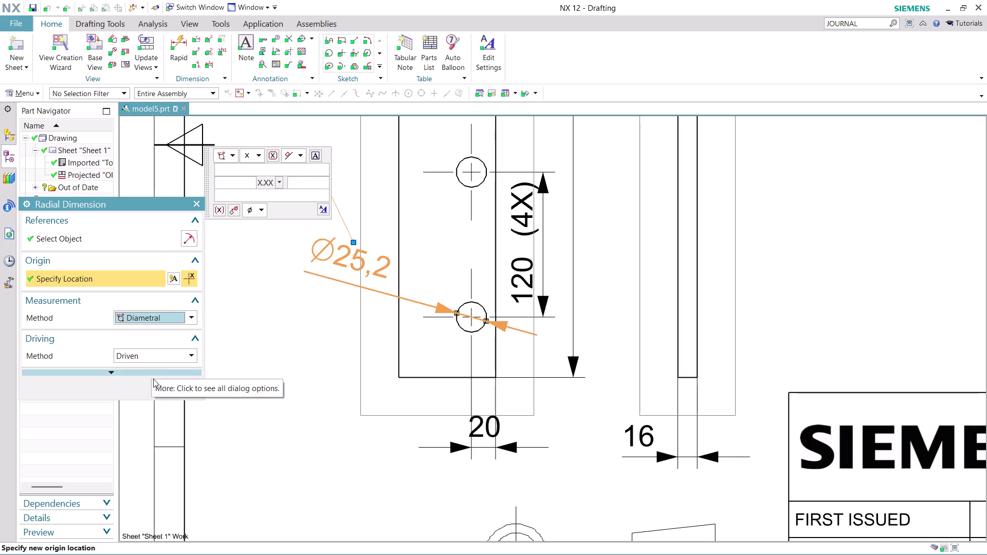
click(318, 157)
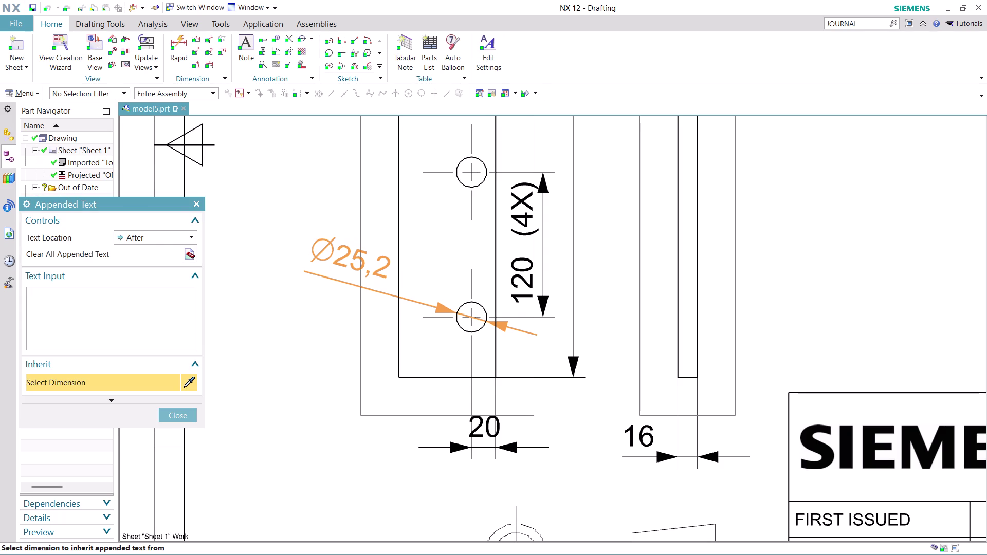
key(shift+parenleft)
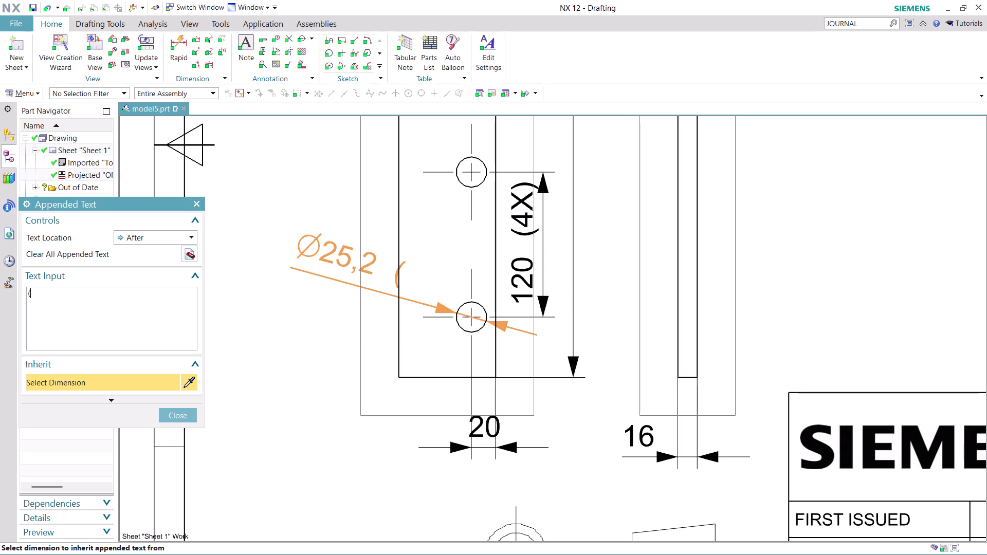
key(4)
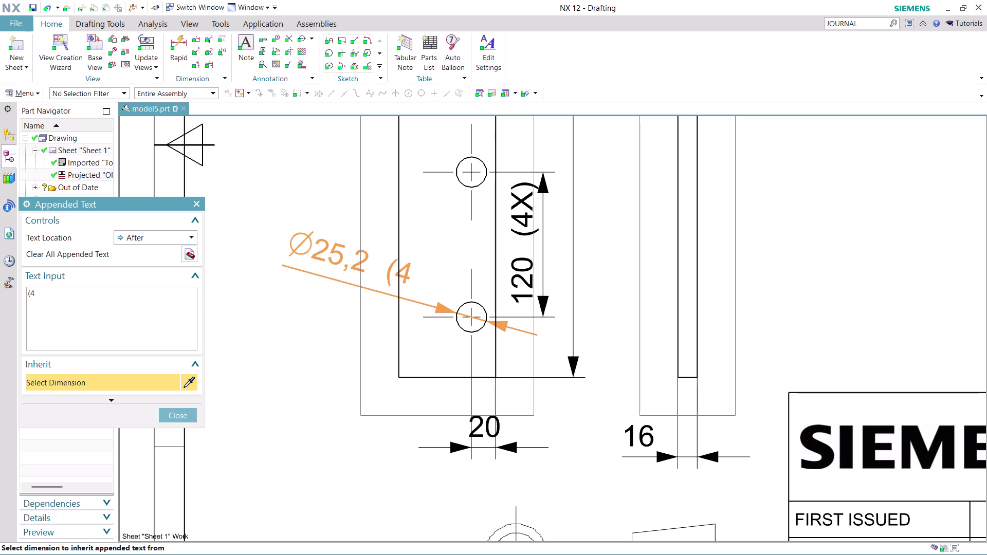
key(x)
key(shift+parenright)
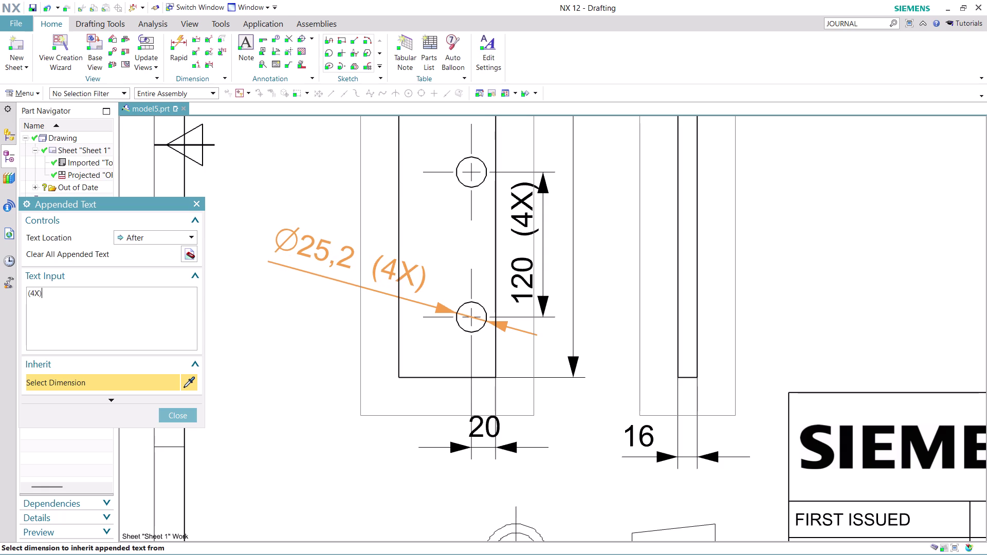
click(175, 423)
click(182, 410)
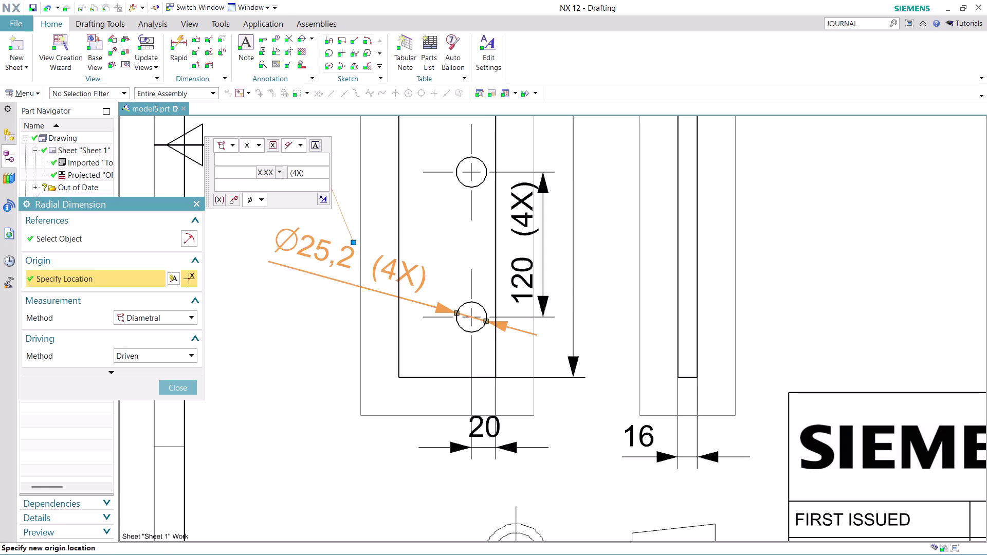
Finish editing the Ø25,2 (4X) diameter dimension.
scroll(down, 3)
scroll(up, 3)
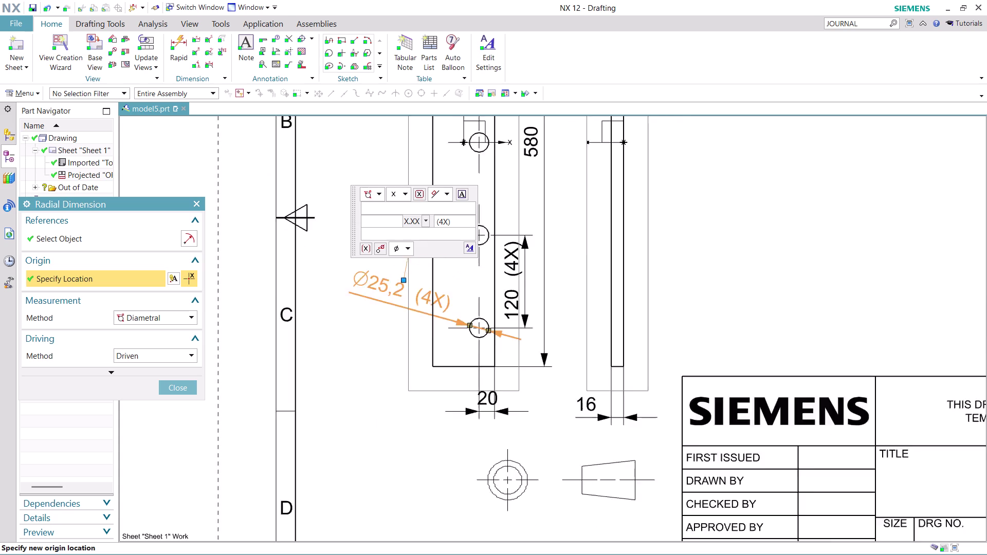
scroll(up, 3)
scroll(down, 3)
scroll(up, 3)
scroll(up, 3)
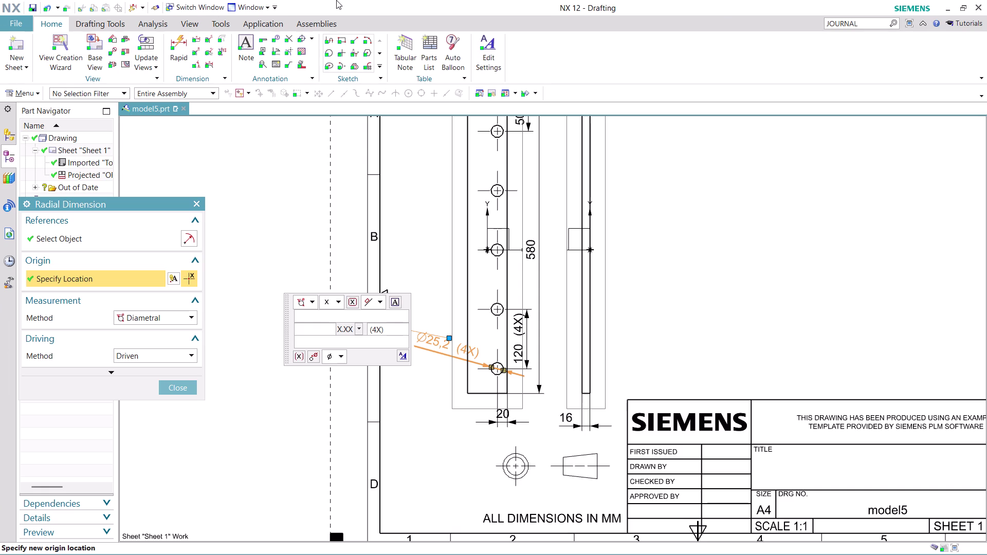
click(172, 387)
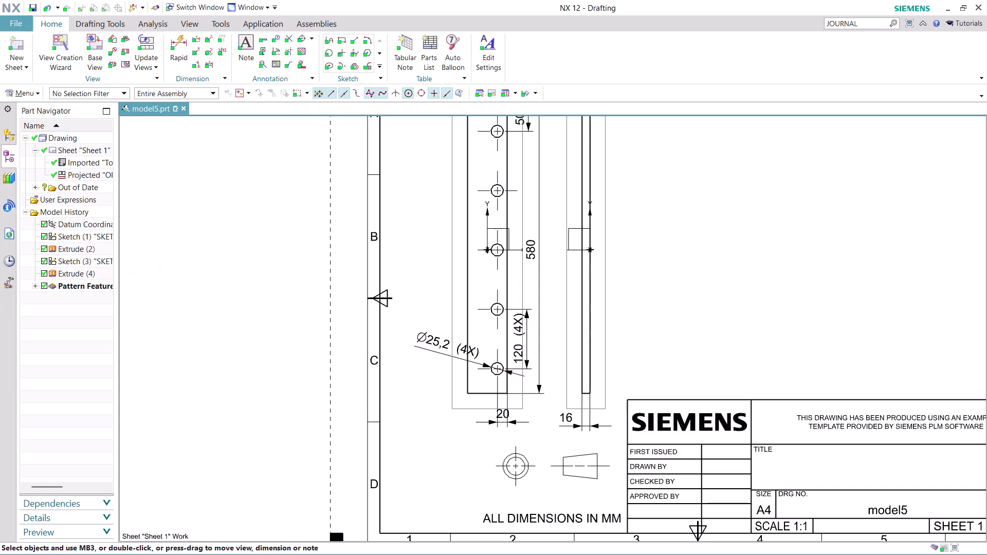
Zoom to review the finished sheet and open the File menu's export options.
scroll(up, 3)
scroll(down, 3)
scroll(down, 3)
scroll(up, 3)
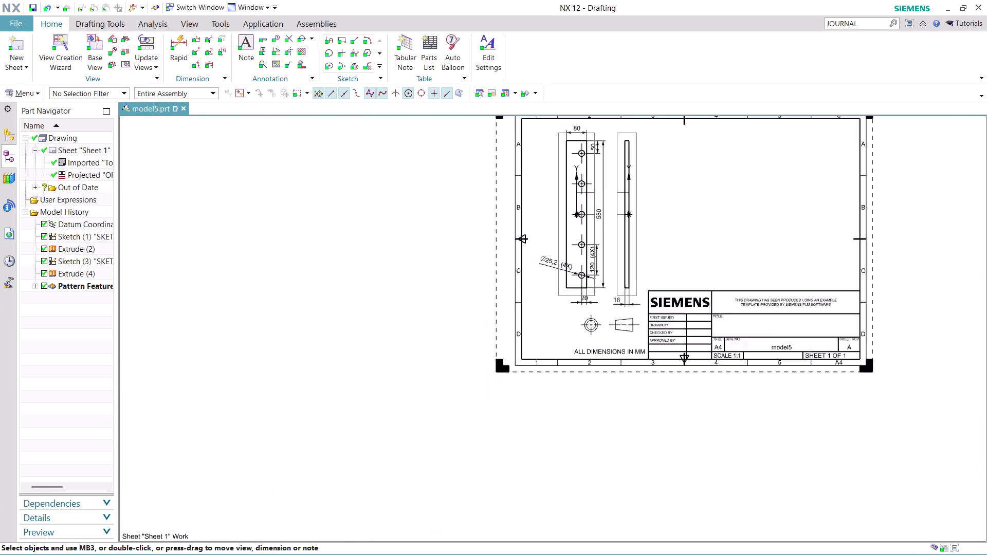
scroll(up, 3)
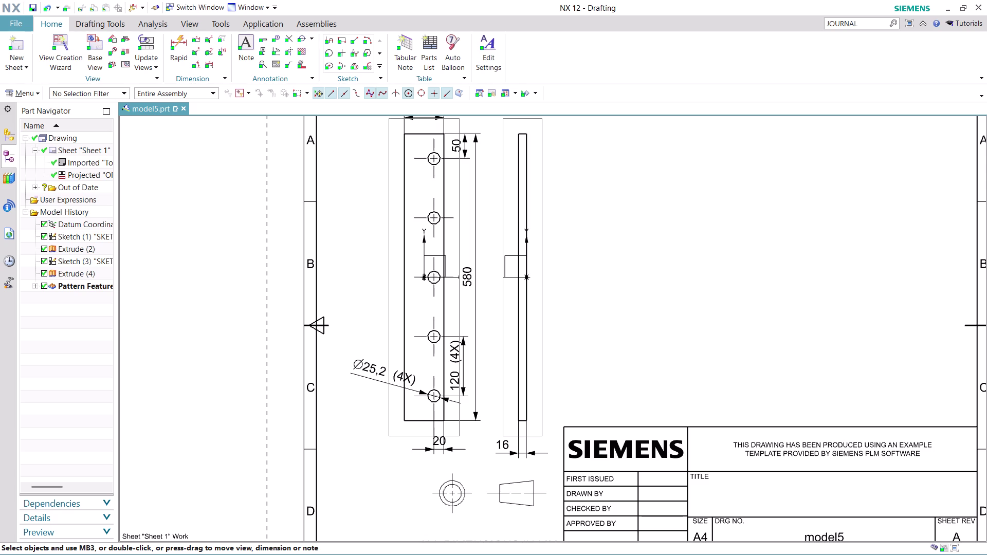
scroll(down, 3)
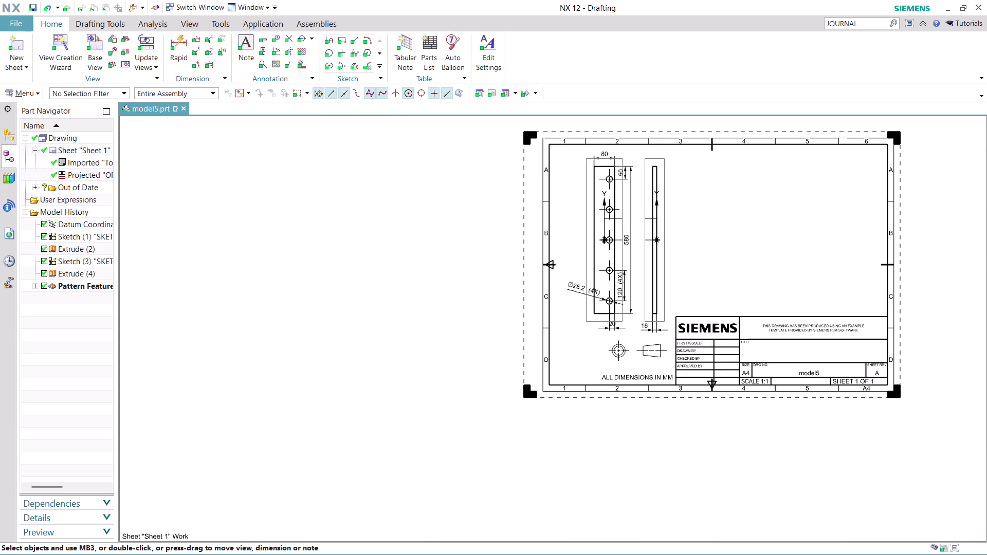
scroll(up, 3)
scroll(up, 3)
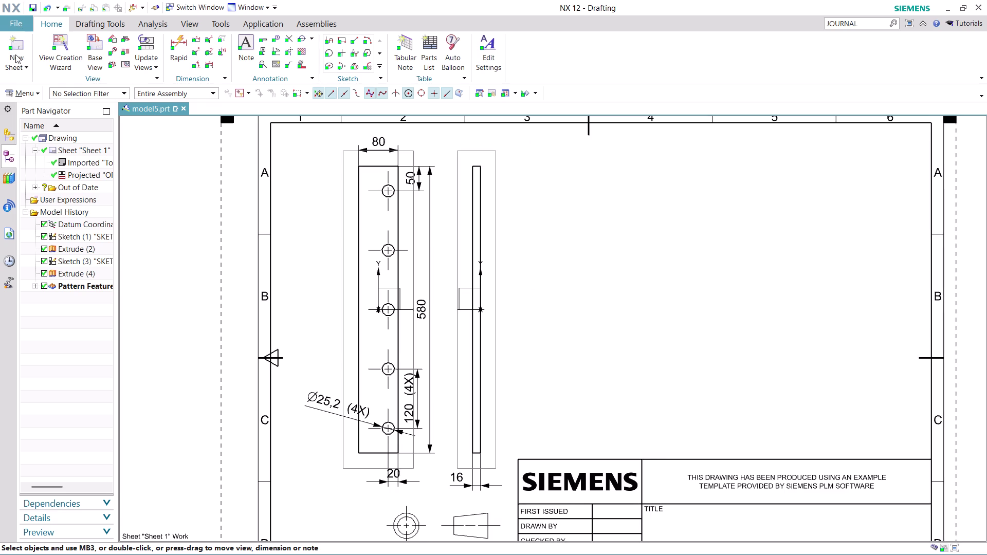
click(18, 26)
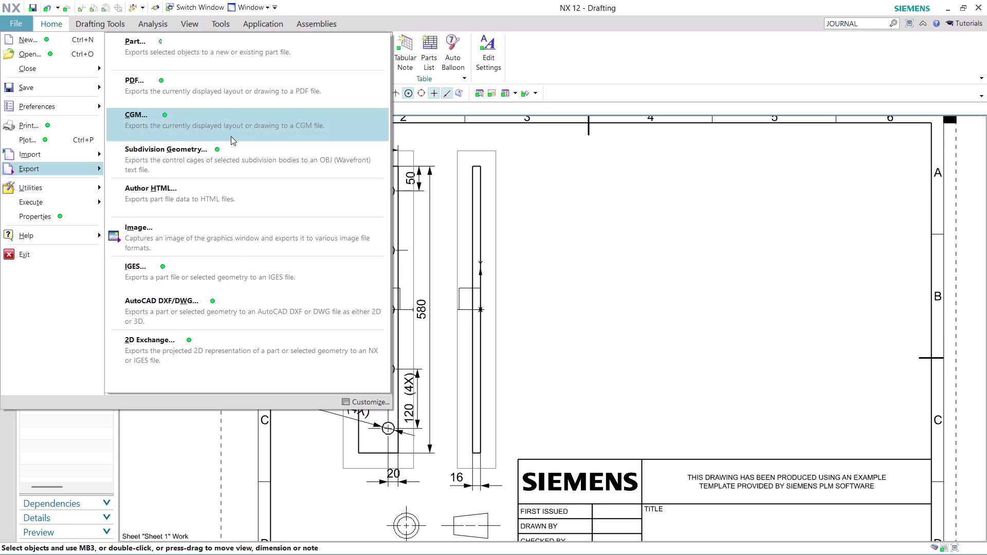
Export Sheet 1 A4 to PDF at the default destination path.
click(229, 103)
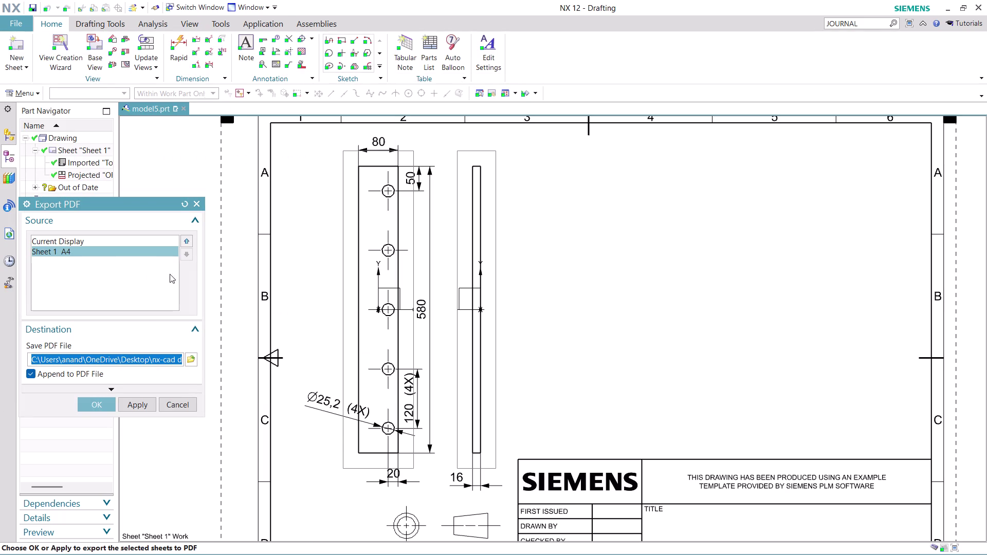
click(104, 404)
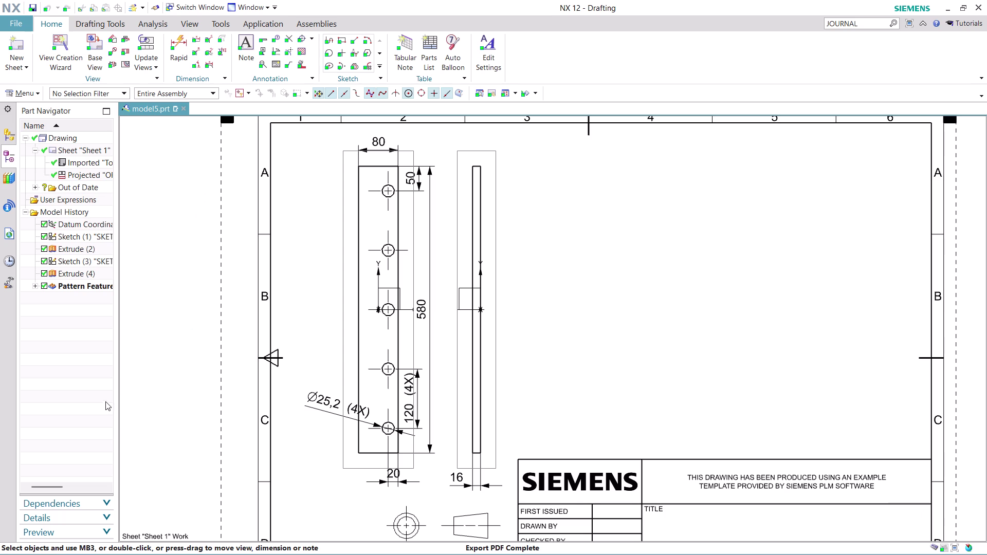
click(858, 22)
key(Return)
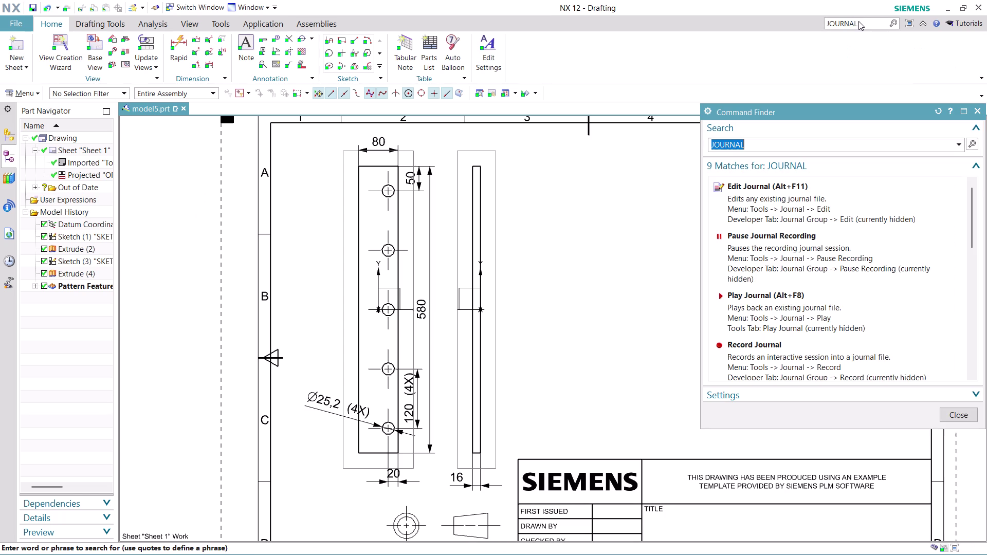
Stop the MODEL 5 journal recording using Journal > Stop Recording.
scroll(up, 3)
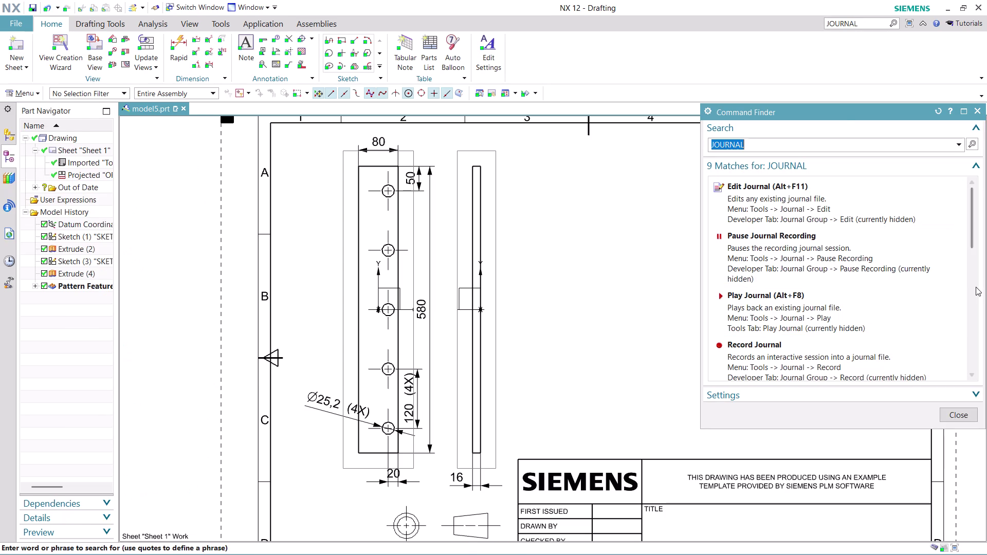
scroll(down, 3)
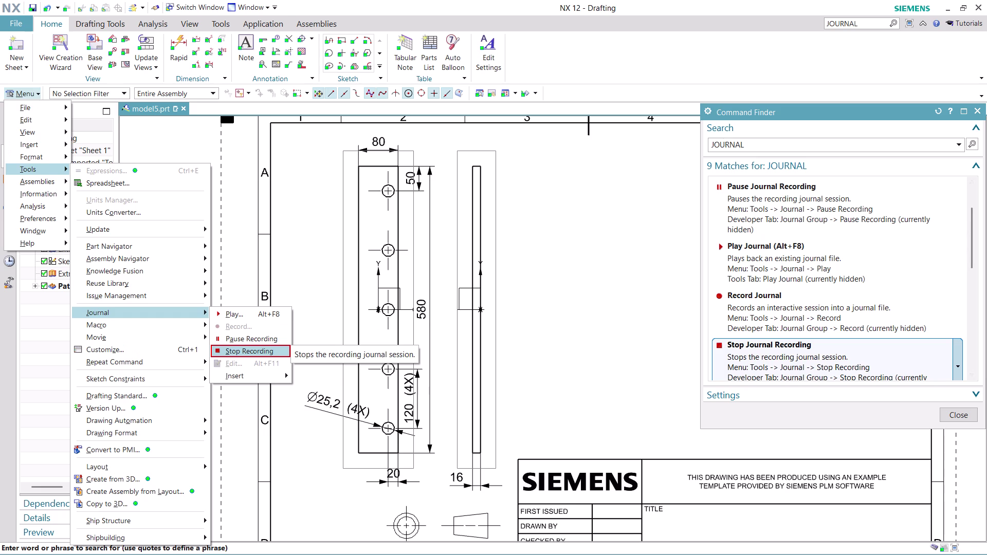
click(836, 356)
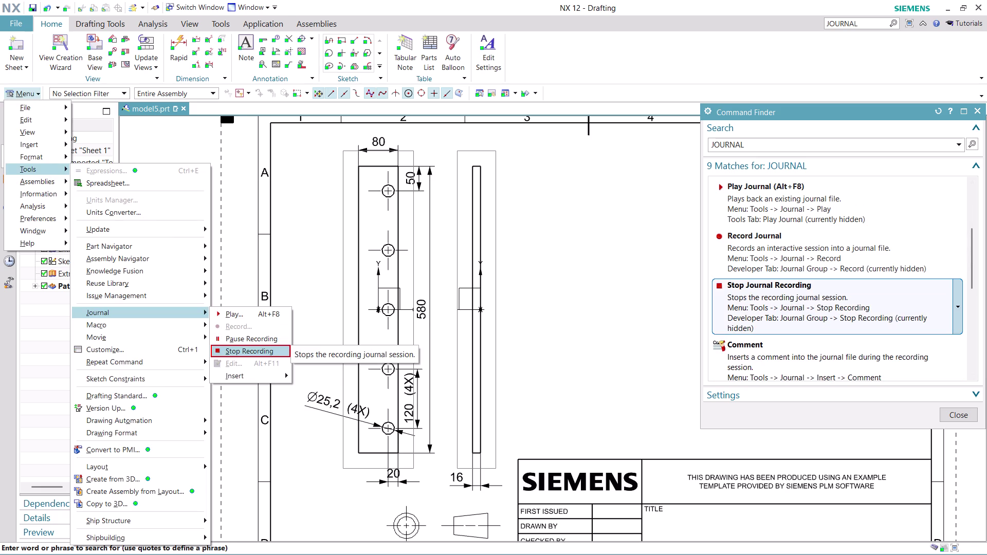
click(834, 304)
click(834, 305)
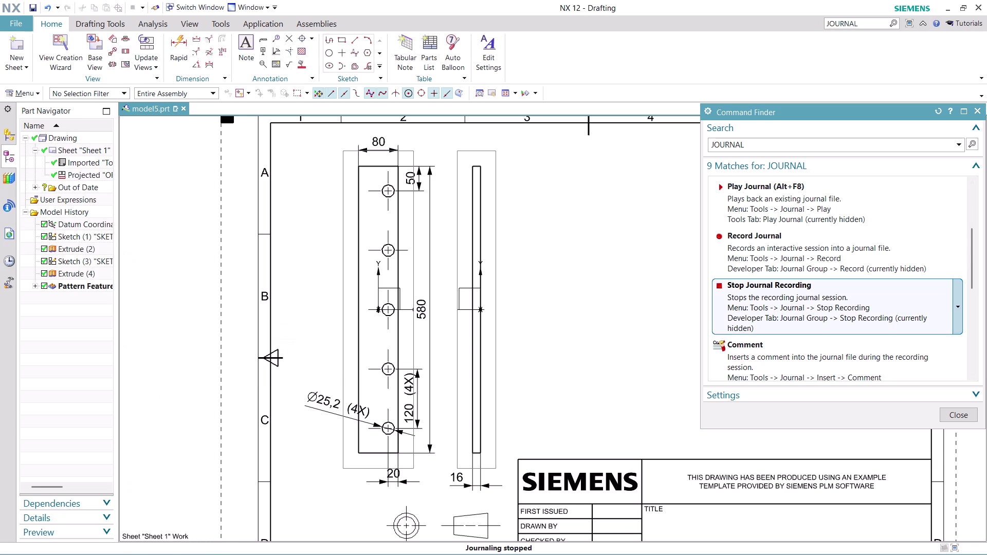
click(834, 305)
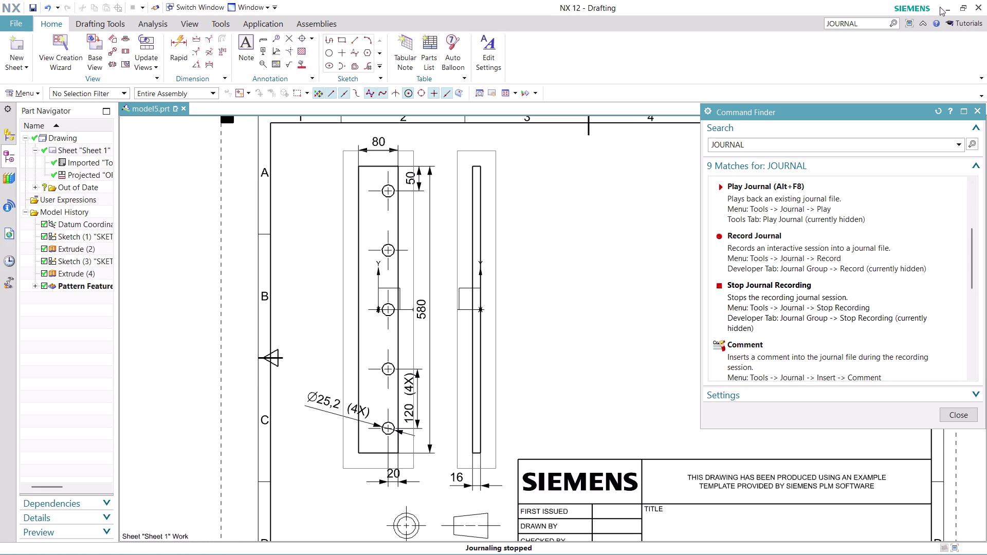